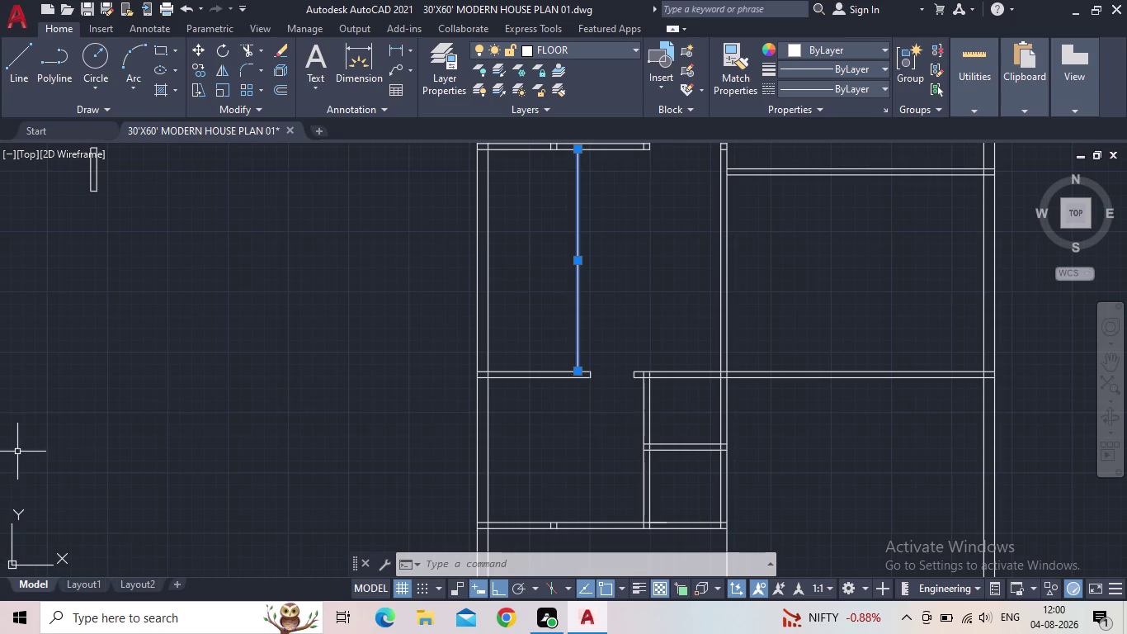
Centre the view on the left-room partition line, select it and start OFFSET.
scroll(down, 3)
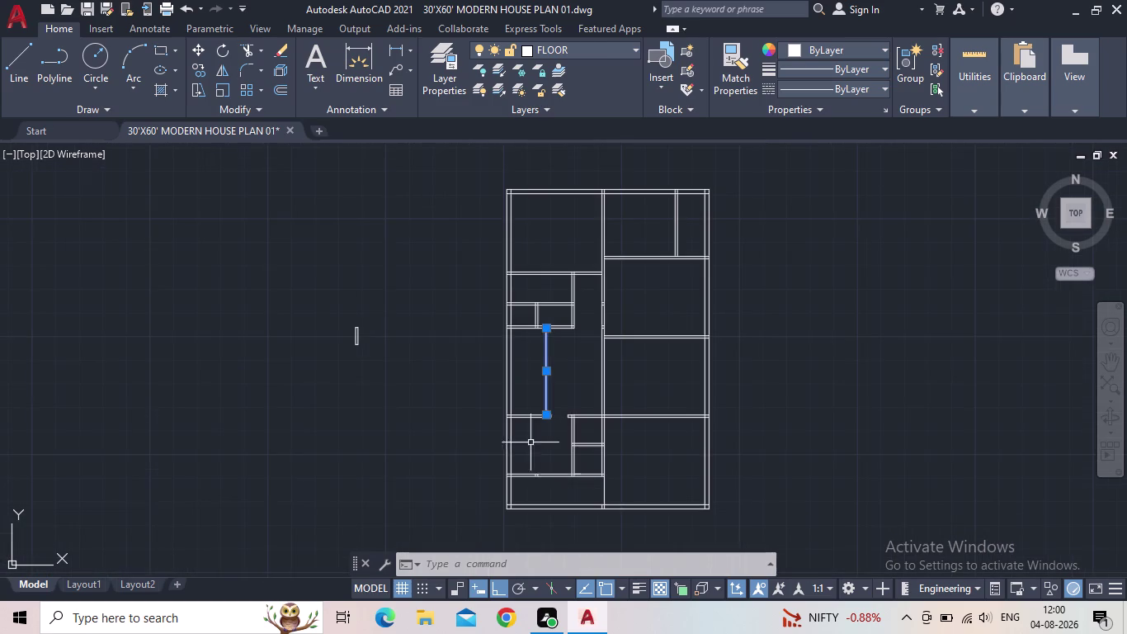
middle_drag(574, 408, 574, 387)
key(Escape)
scroll(up, 3)
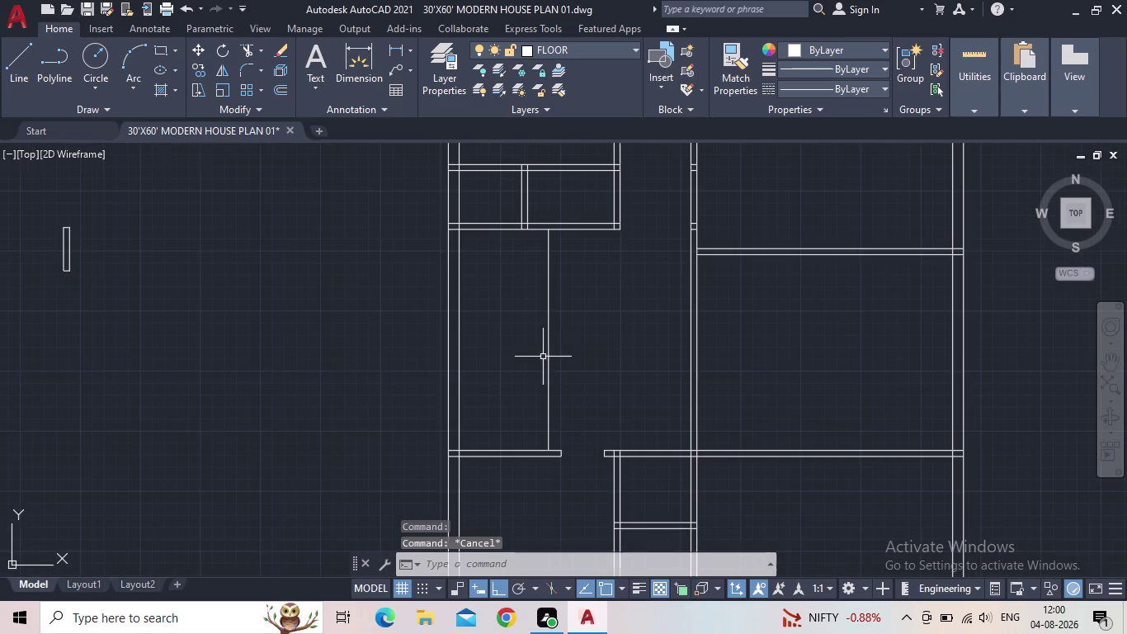
scroll(up, 3)
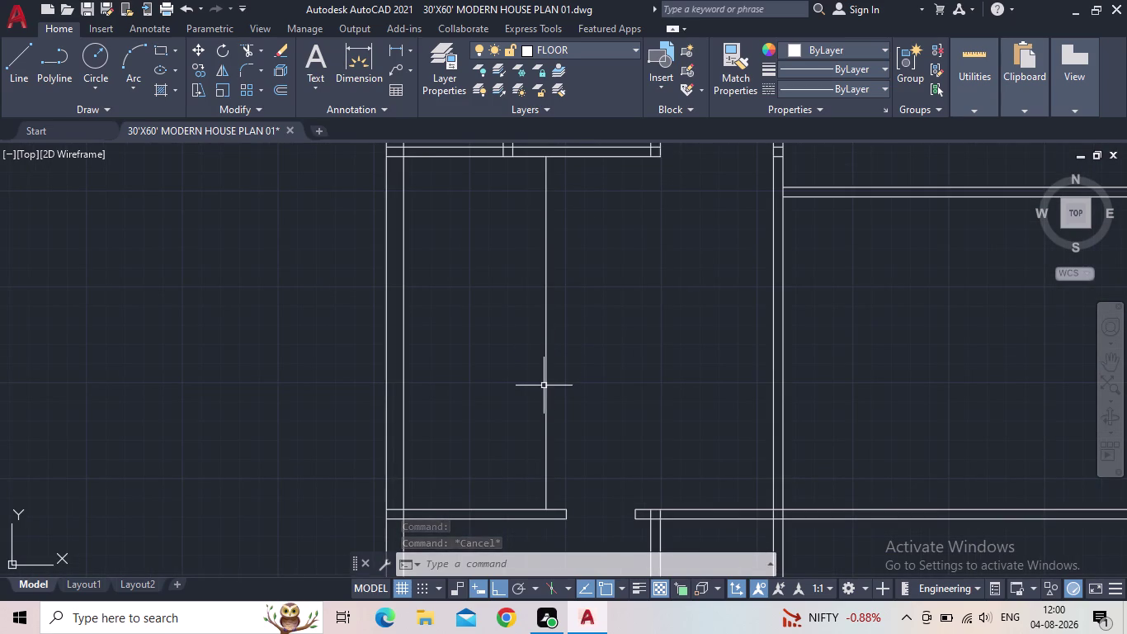
click(546, 385)
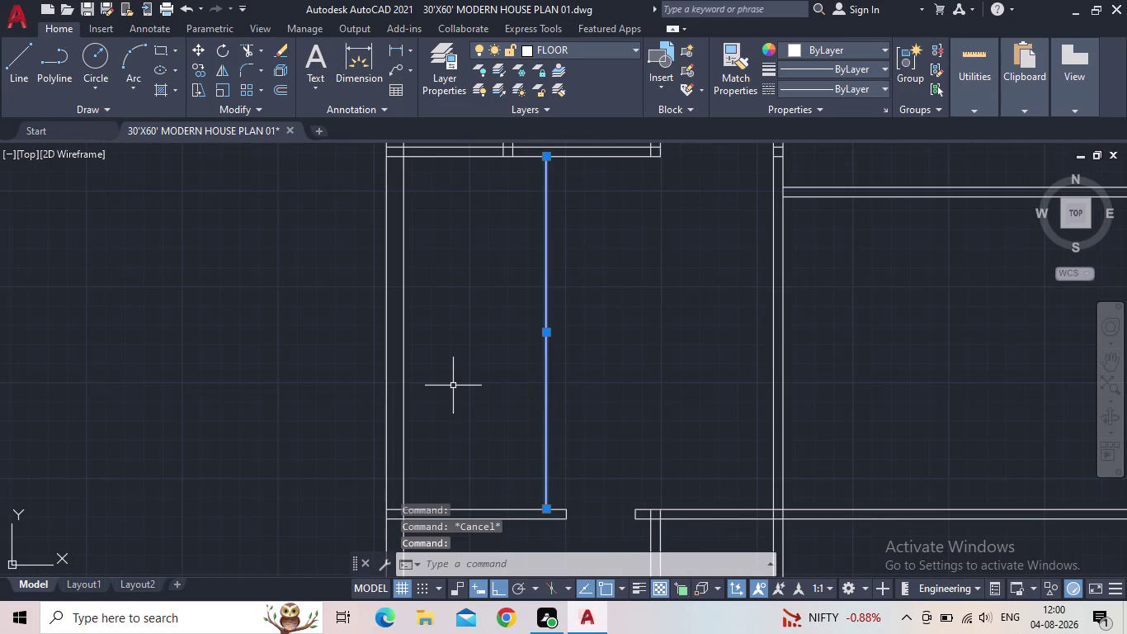
key(Escape)
key(o)
key(Return)
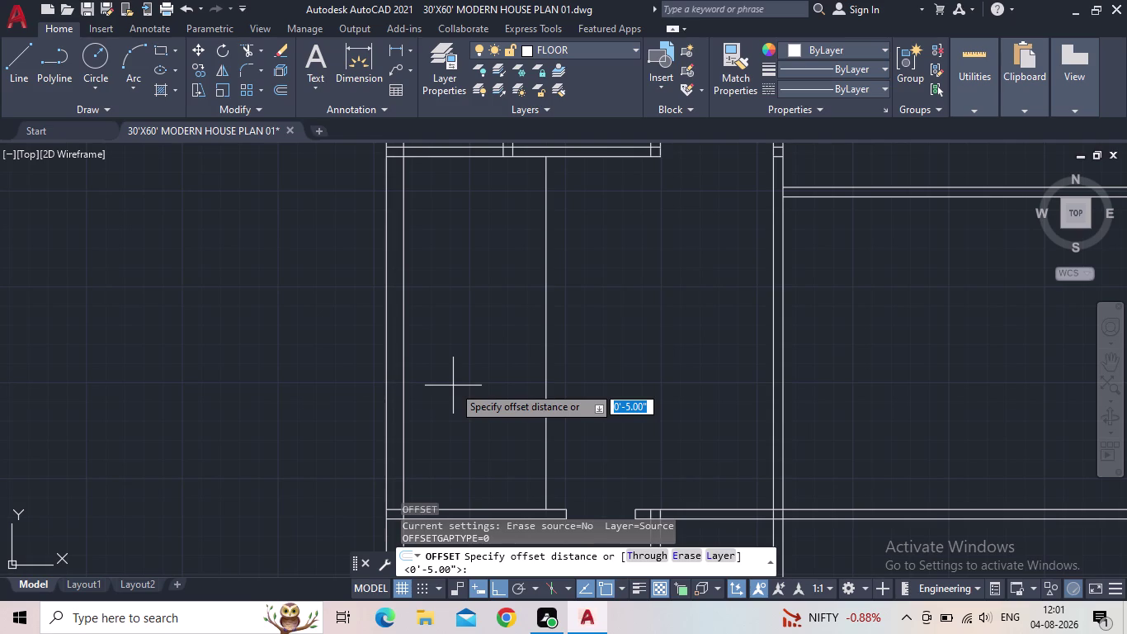
Offset the single partition line 2' to its left side.
middle_drag(679, 382, 547, 425)
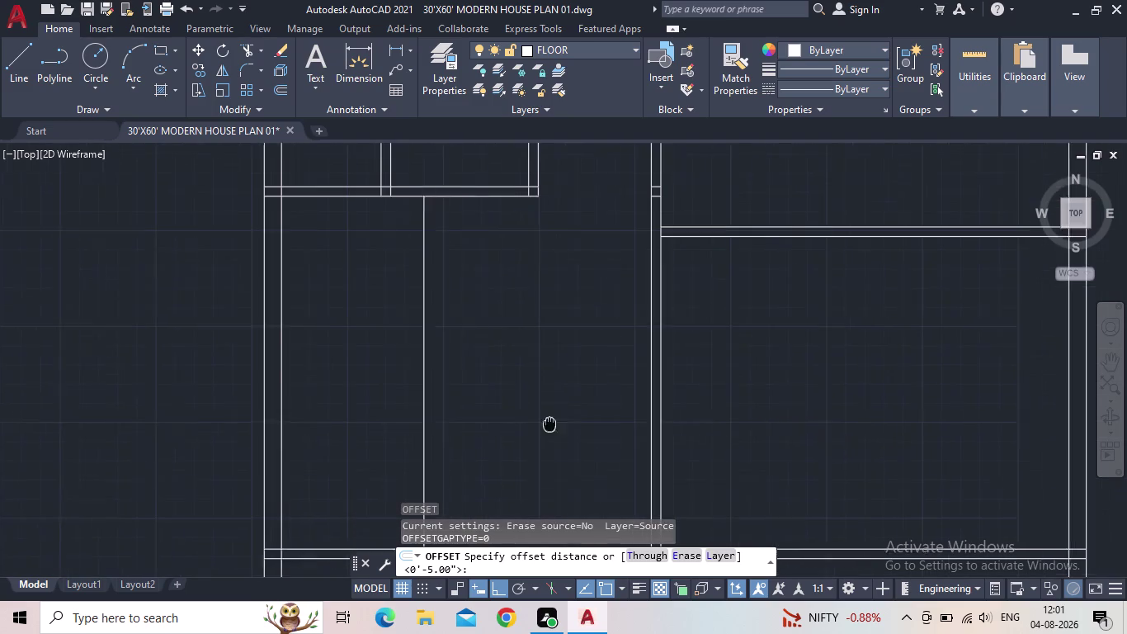
middle_drag(548, 426, 546, 426)
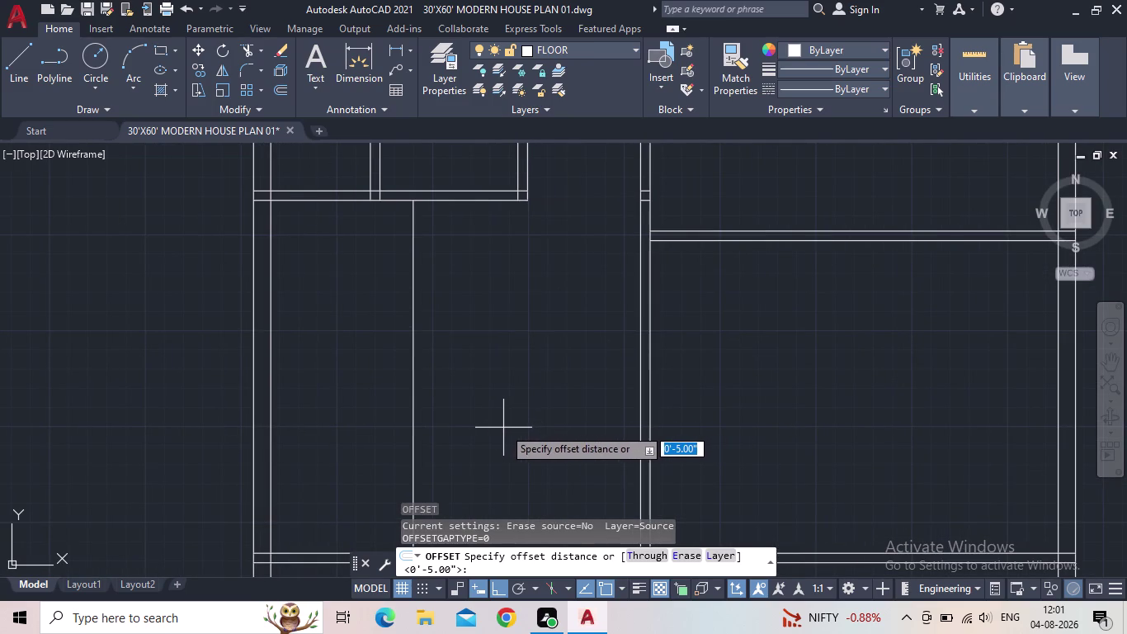
key(2)
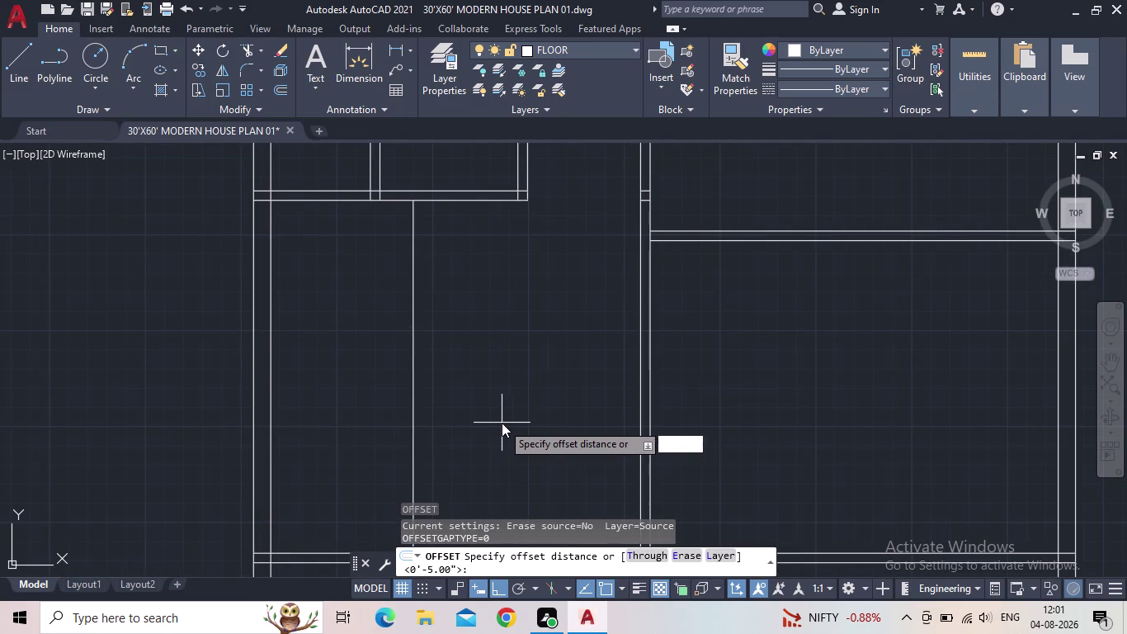
key(apostrophe)
key(Return)
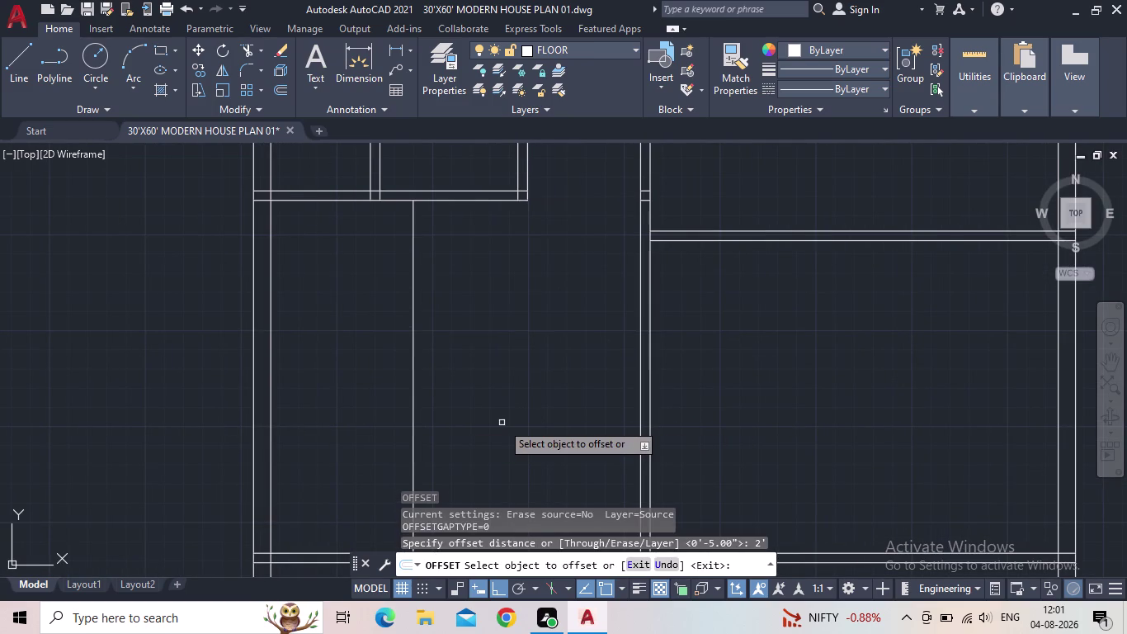
click(415, 415)
click(373, 417)
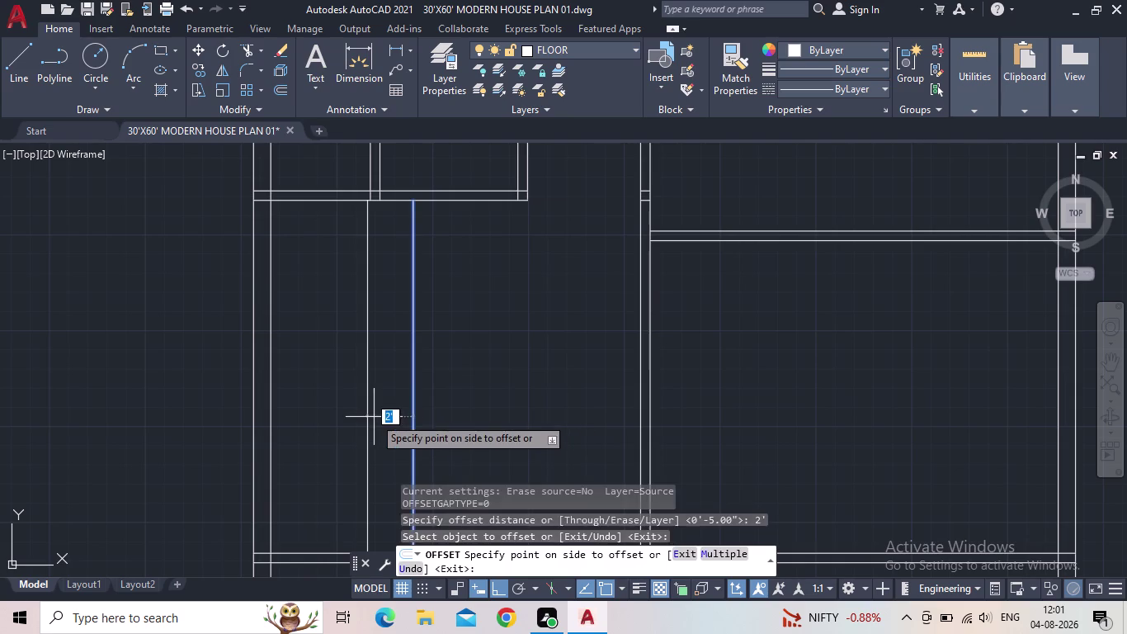
key(Escape)
middle_drag(374, 289, 354, 469)
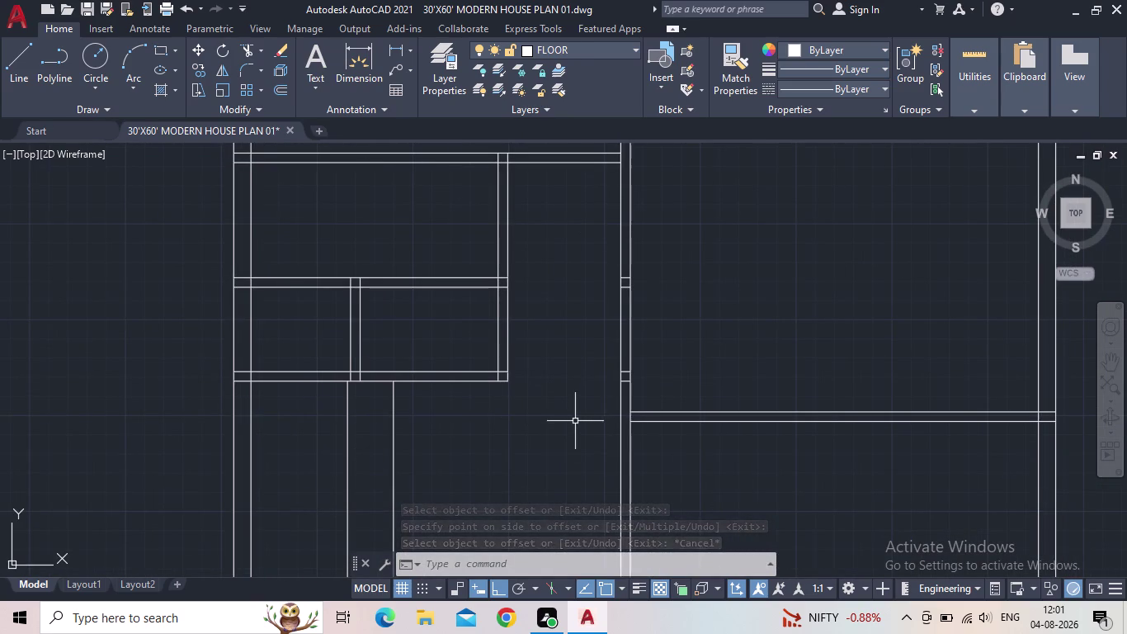
Fence-trim the wall lines where the doubled partition crosses them.
key(t)
key(r)
key(space)
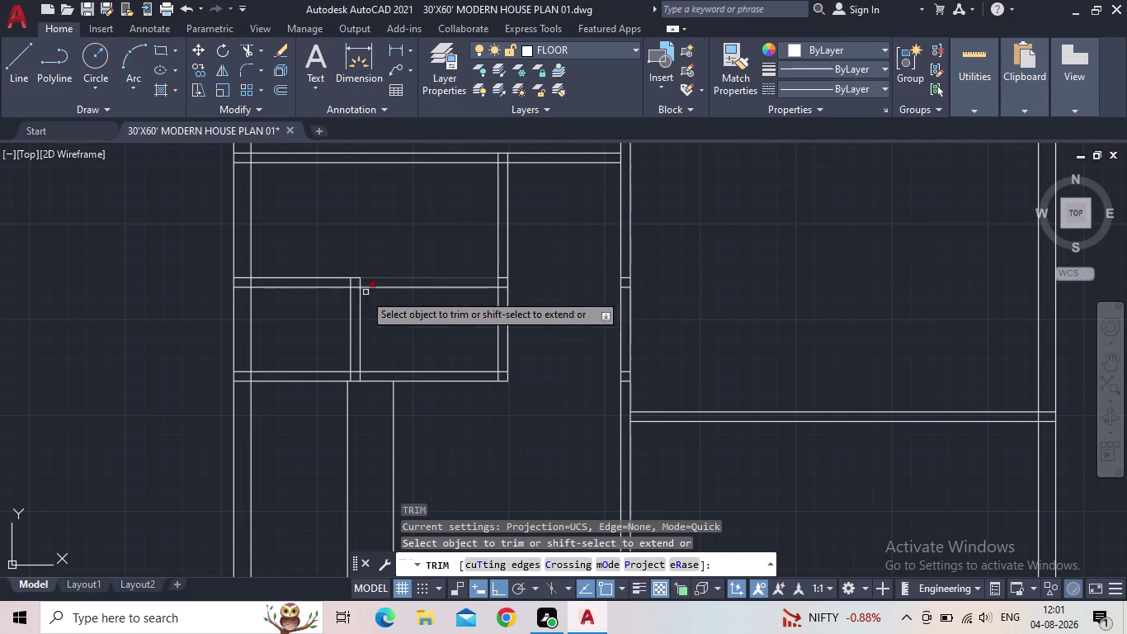
scroll(up, 3)
drag(401, 350, 301, 349)
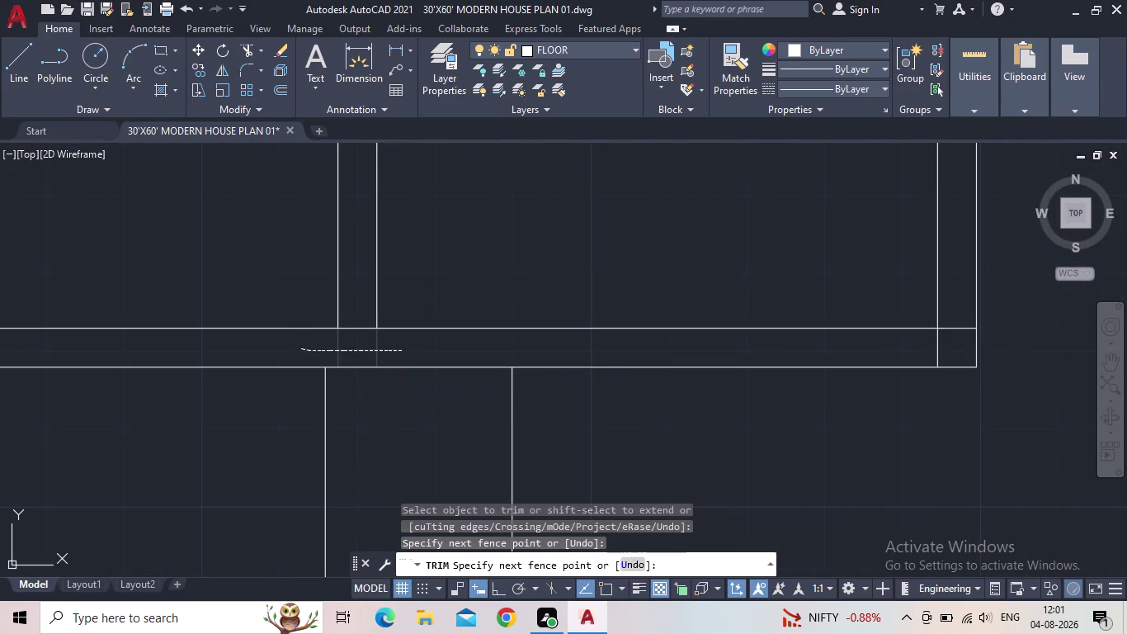
drag(360, 334, 359, 322)
click(357, 305)
Pan along the trimmed double partition to inspect its top junction.
scroll(down, 3)
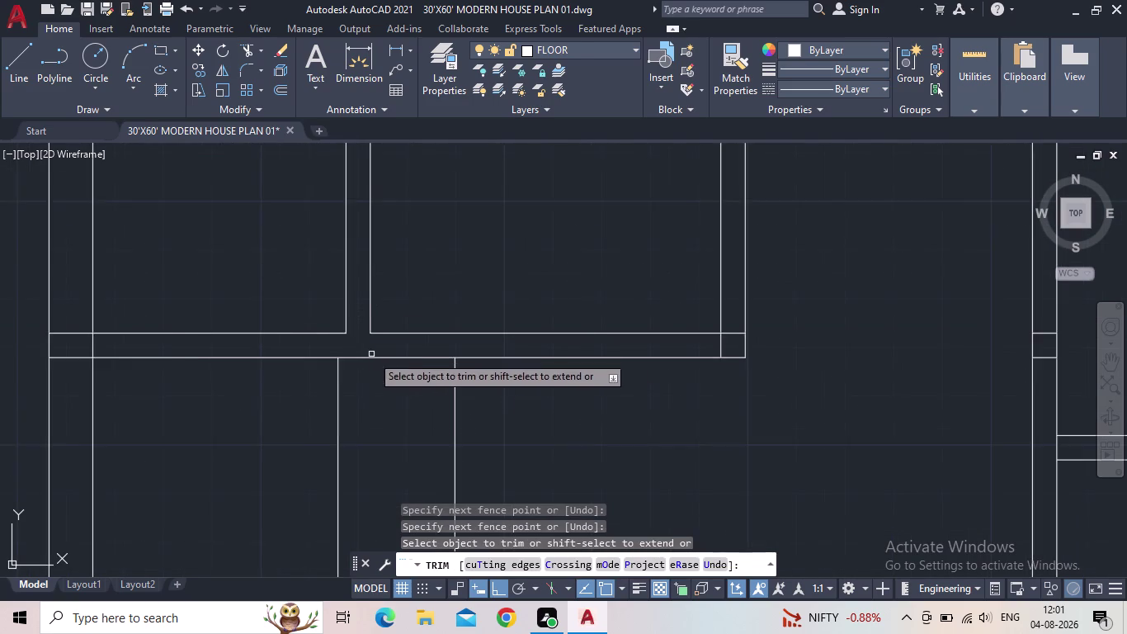
middle_drag(363, 427, 371, 338)
scroll(down, 3)
middle_drag(401, 399, 406, 242)
key(Escape)
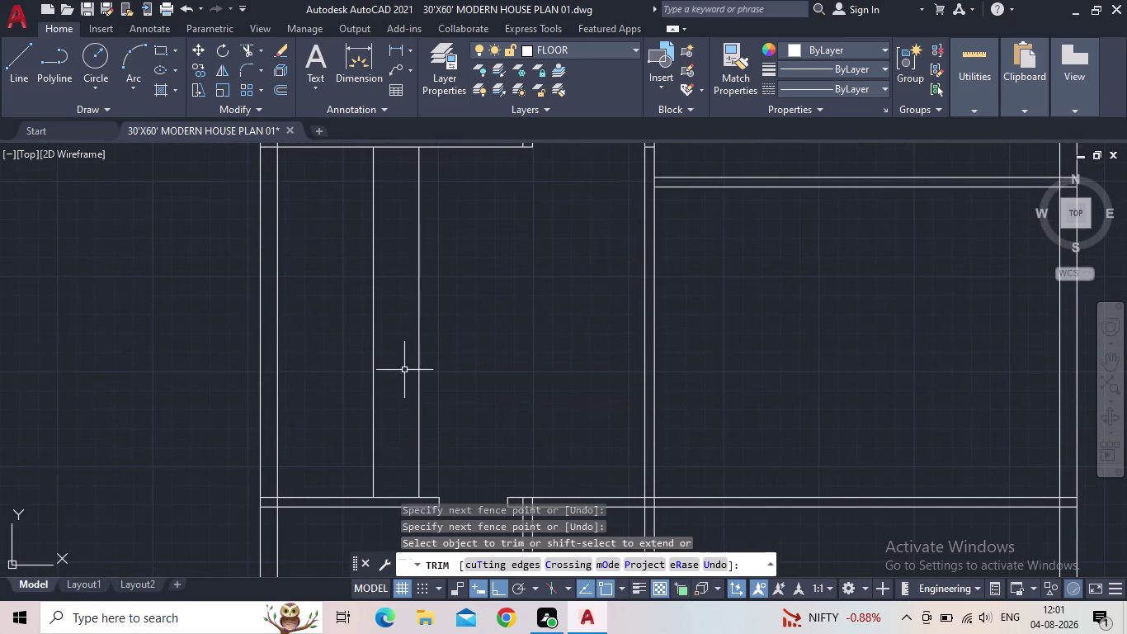
middle_drag(404, 366, 444, 408)
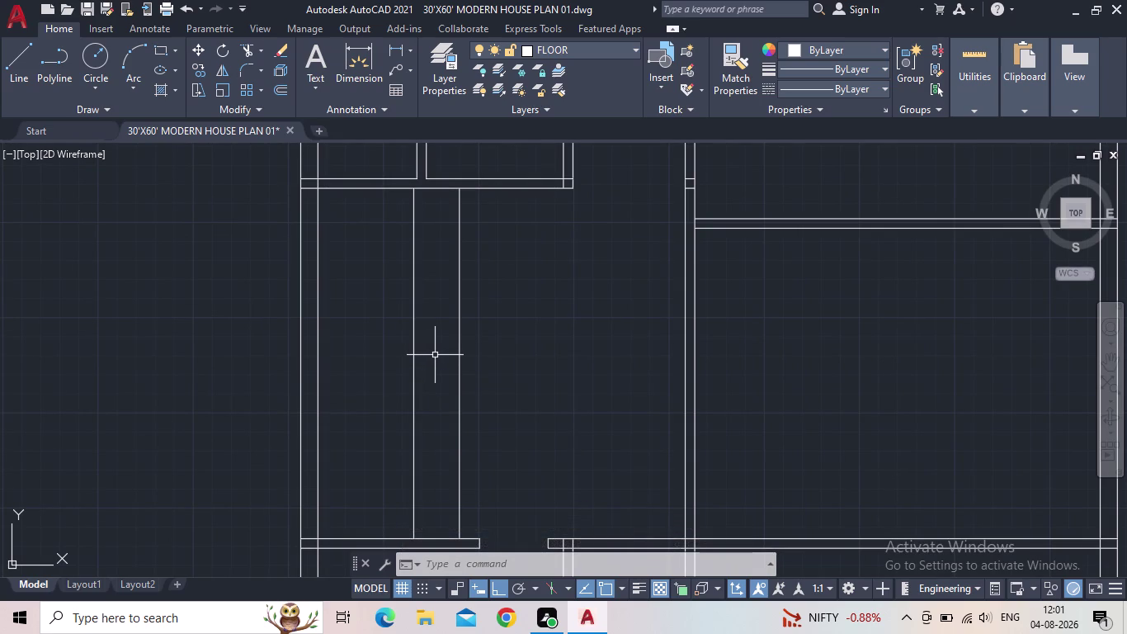
middle_drag(529, 268, 505, 326)
Draw a 3' line from the partition's top junction, then cancel the command.
key(l)
key(Return)
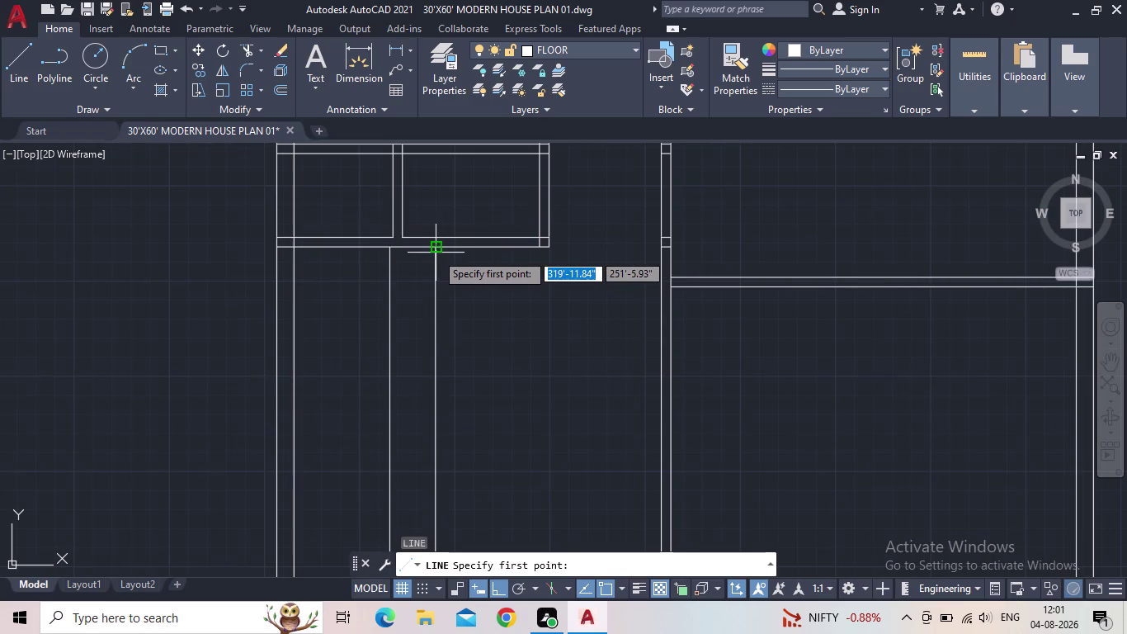
click(436, 252)
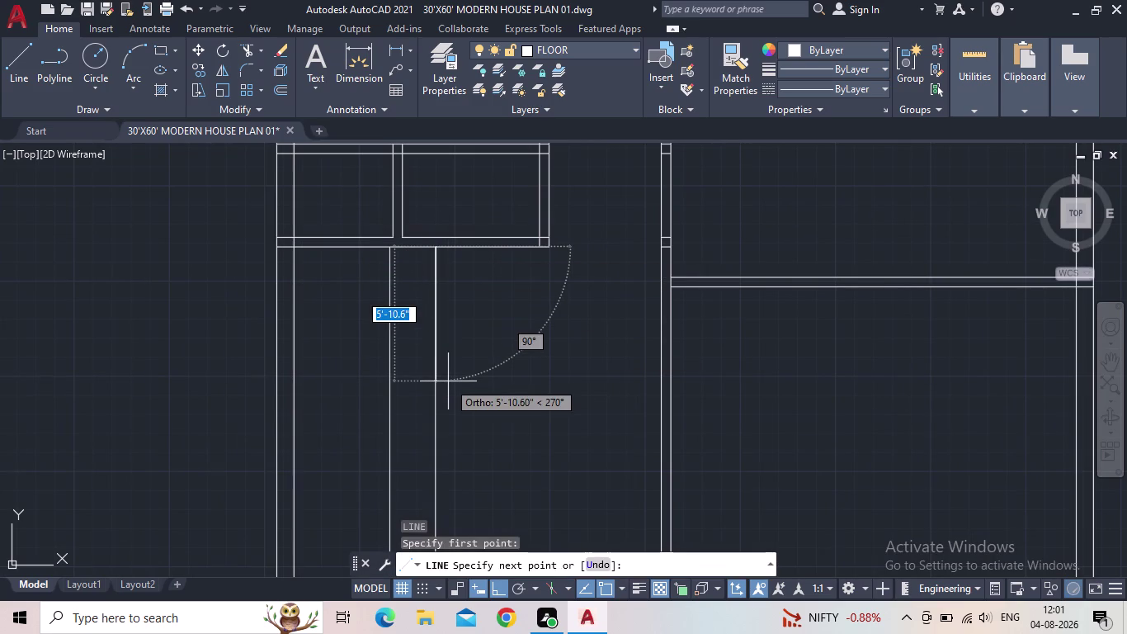
key(3)
key(apostrophe)
key(Return)
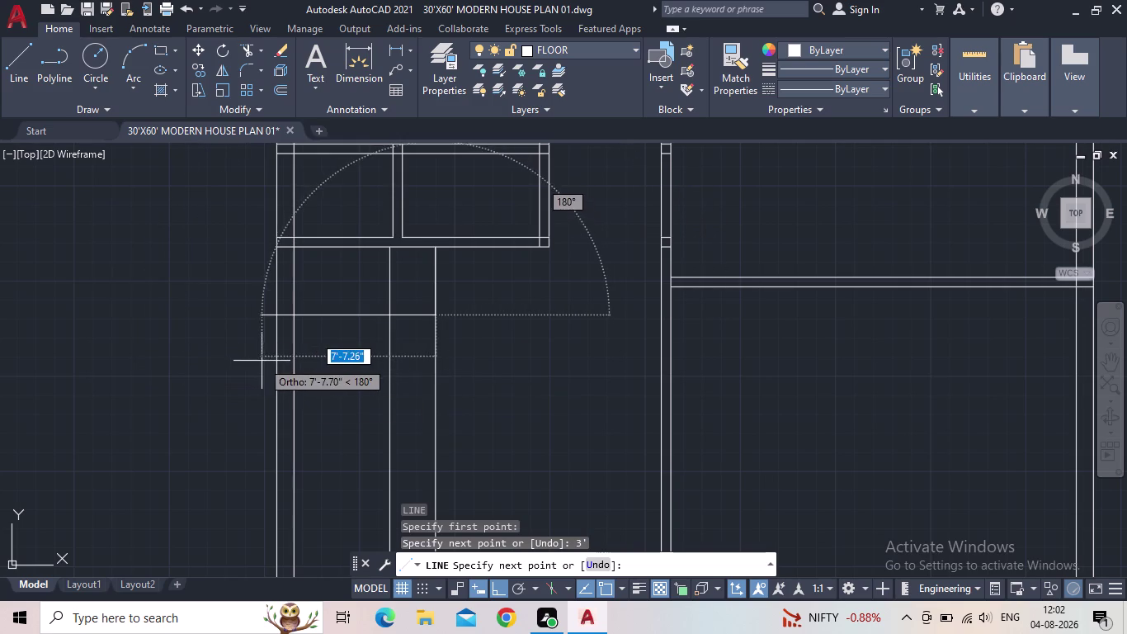
key(Escape)
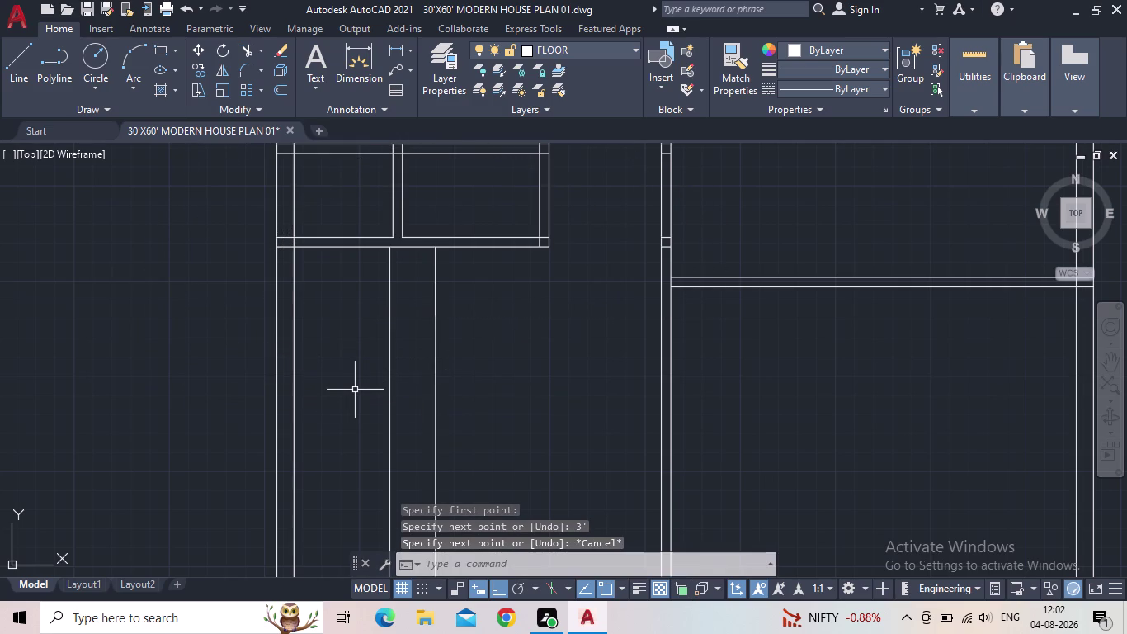
key(o)
key(Escape)
Redraw the 3' line down from the junction and extend it to the other partition line.
key(l)
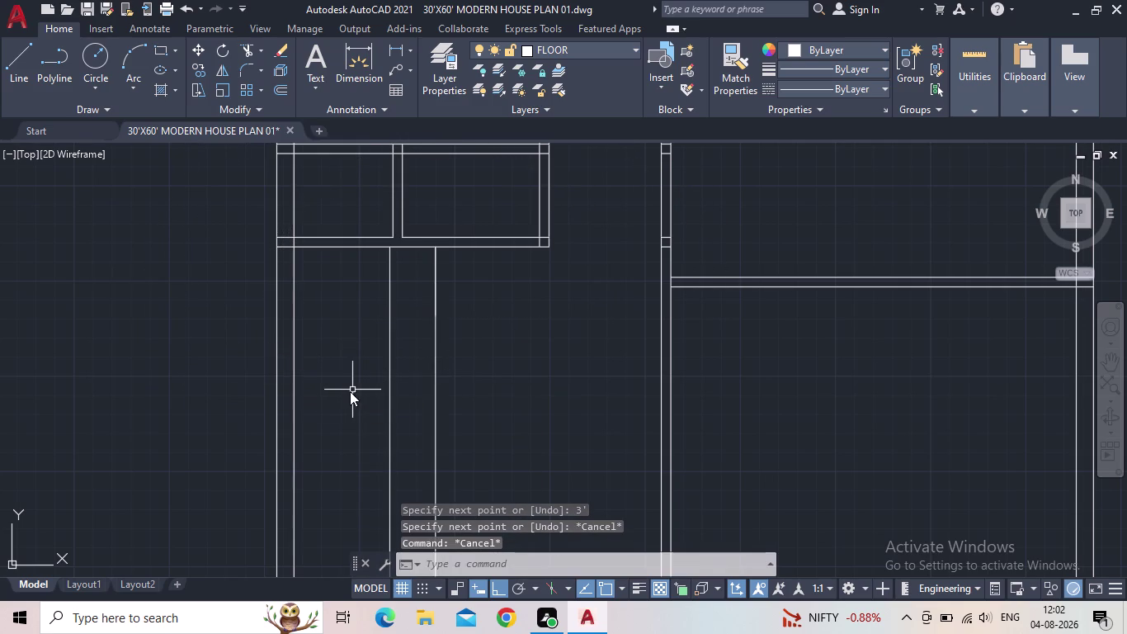
key(space)
drag(435, 252, 436, 259)
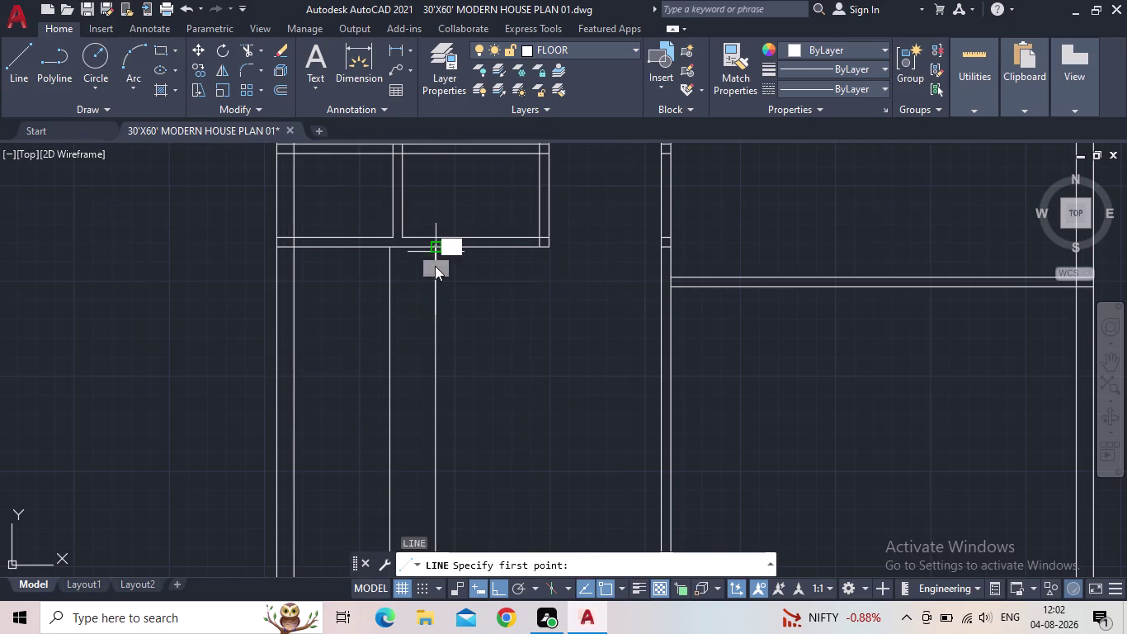
text(3')
key(Return)
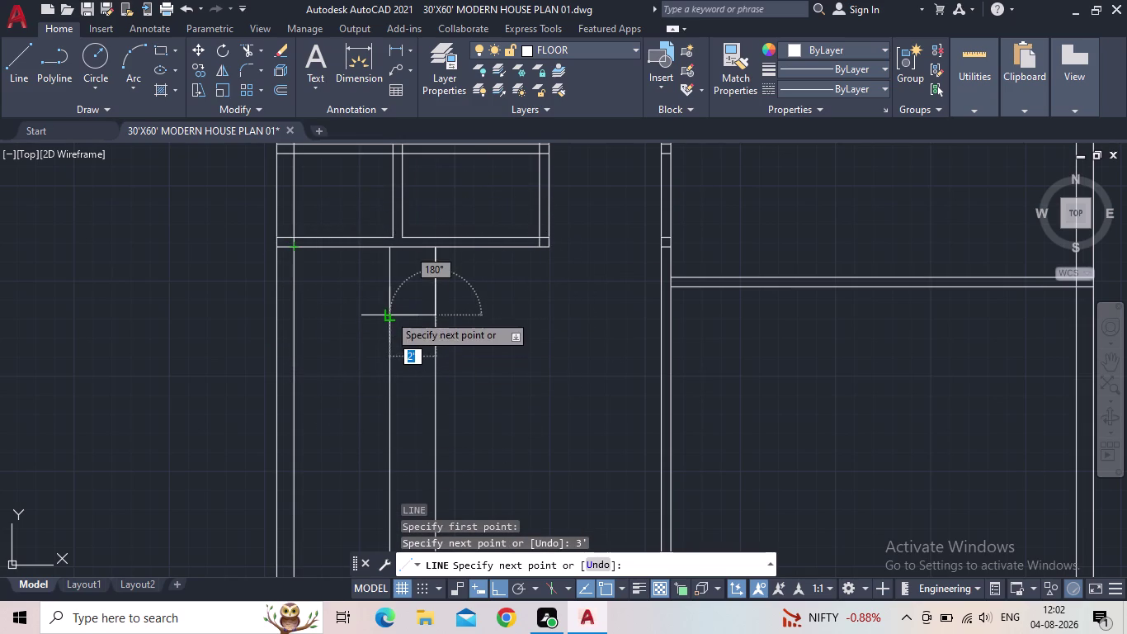
click(389, 311)
middle_drag(400, 431, 442, 280)
scroll(down, 3)
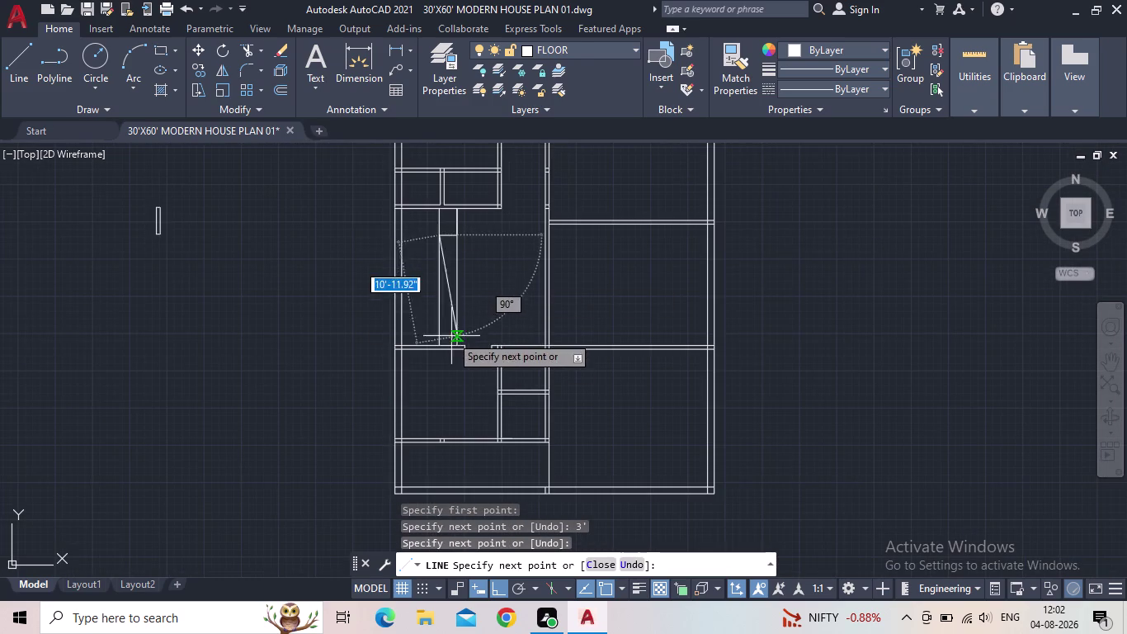
scroll(up, 3)
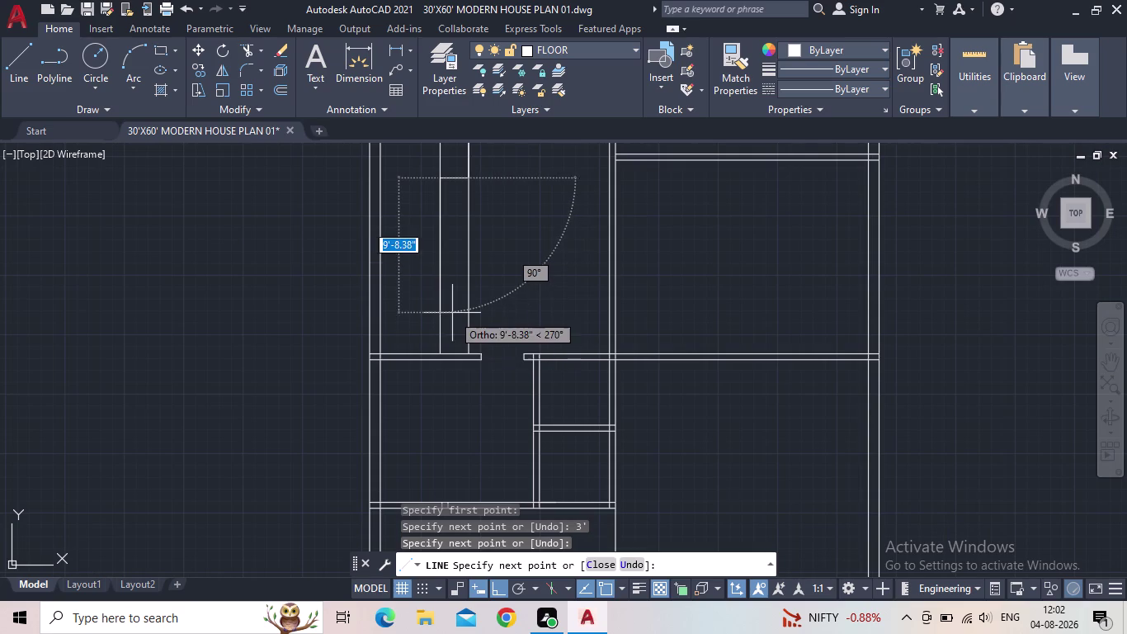
key(Escape)
scroll(up, 3)
click(447, 337)
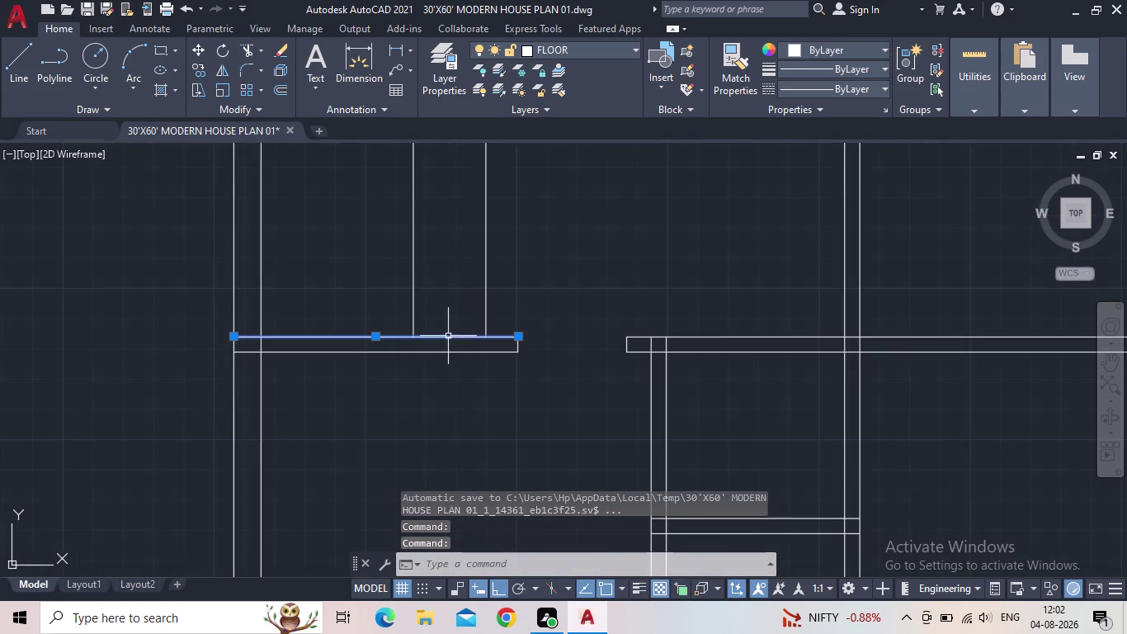
Offset the selected wall line by 3'.
key(o)
key(Return)
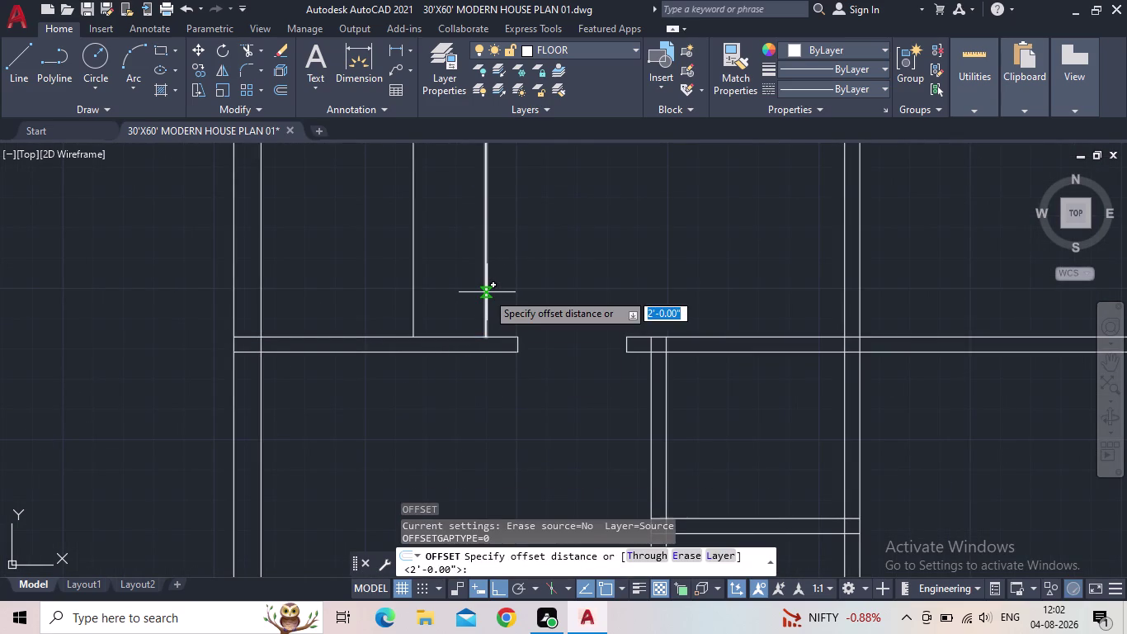
text(3')
key(Return)
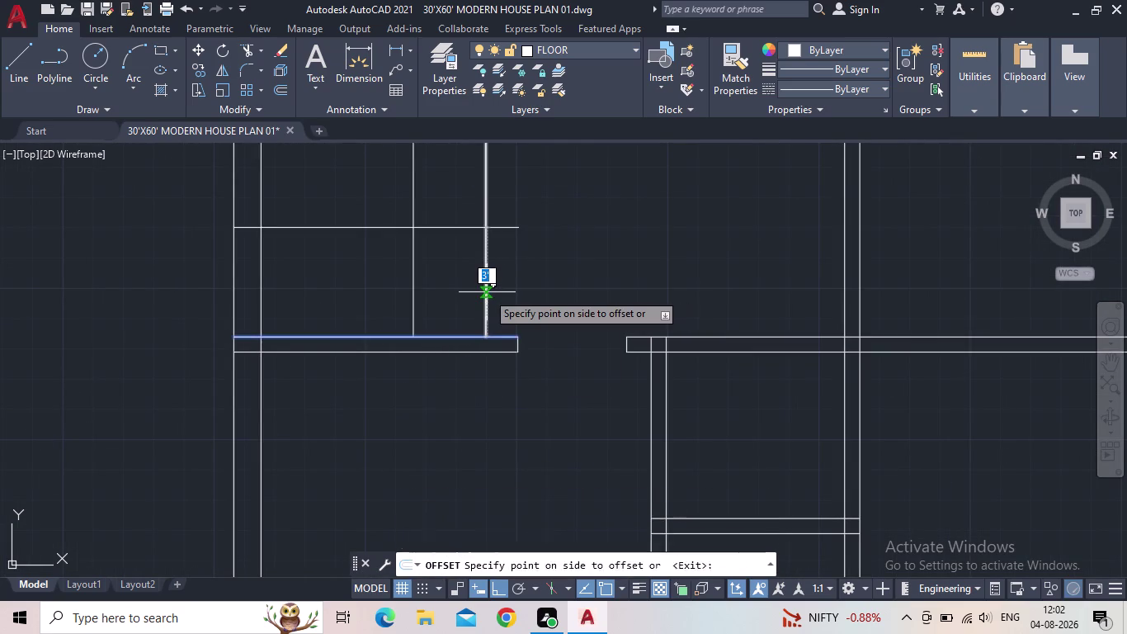
click(466, 274)
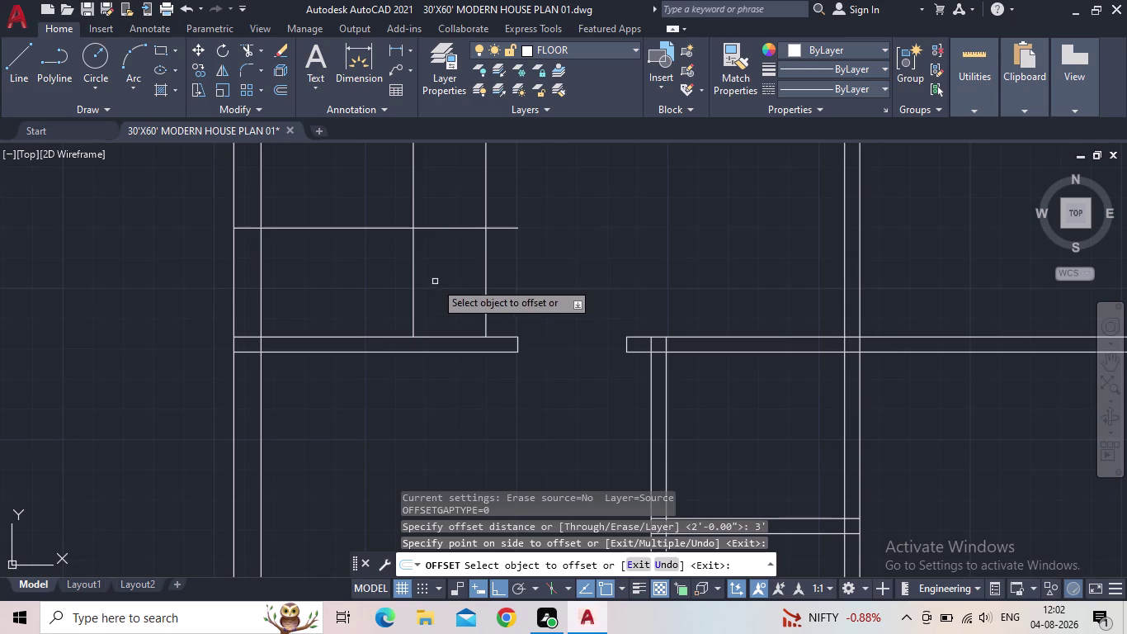
key(Escape)
Fence-trim the overhanging line ends inside the left room.
scroll(down, 3)
middle_drag(452, 278, 443, 343)
key(t)
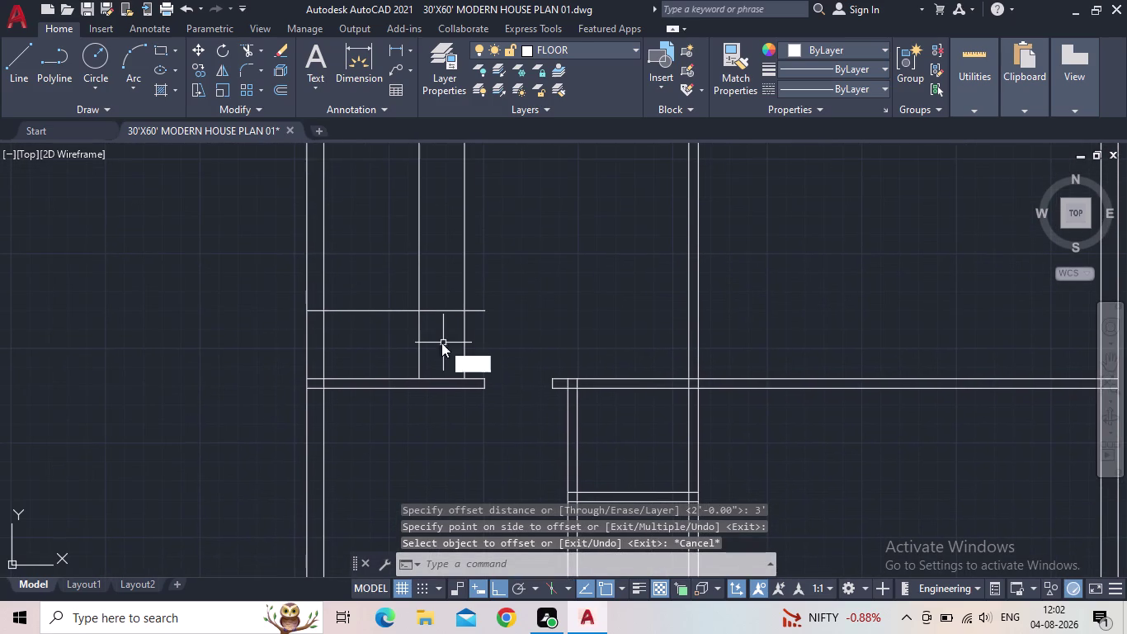
text(R)
key(space)
drag(484, 340, 368, 310)
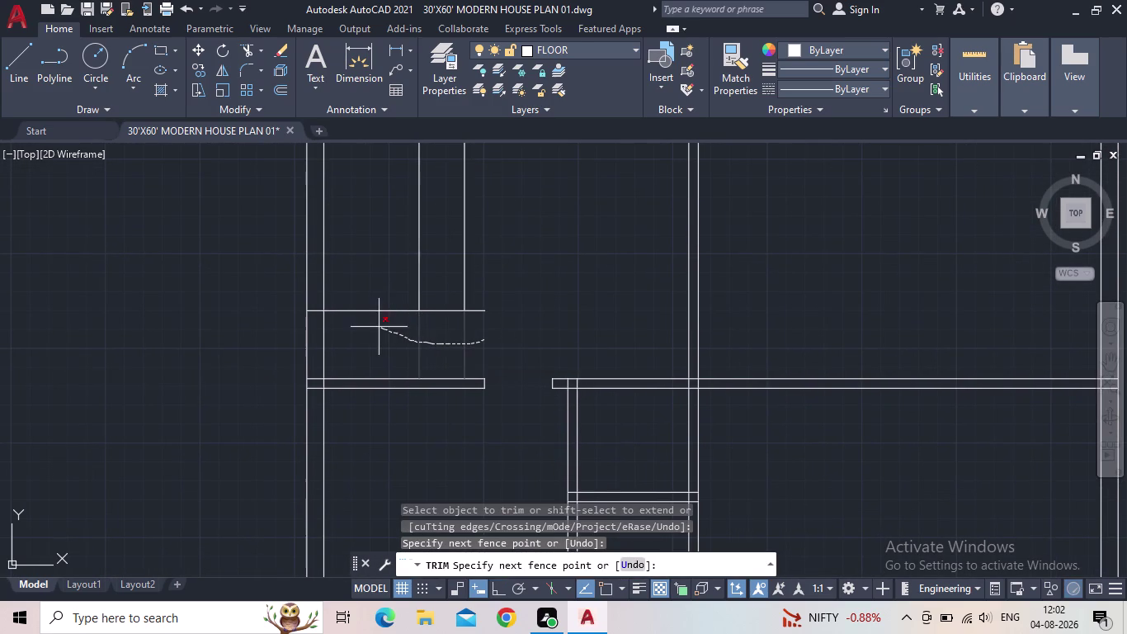
drag(369, 310, 368, 287)
scroll(up, 3)
drag(343, 306, 348, 256)
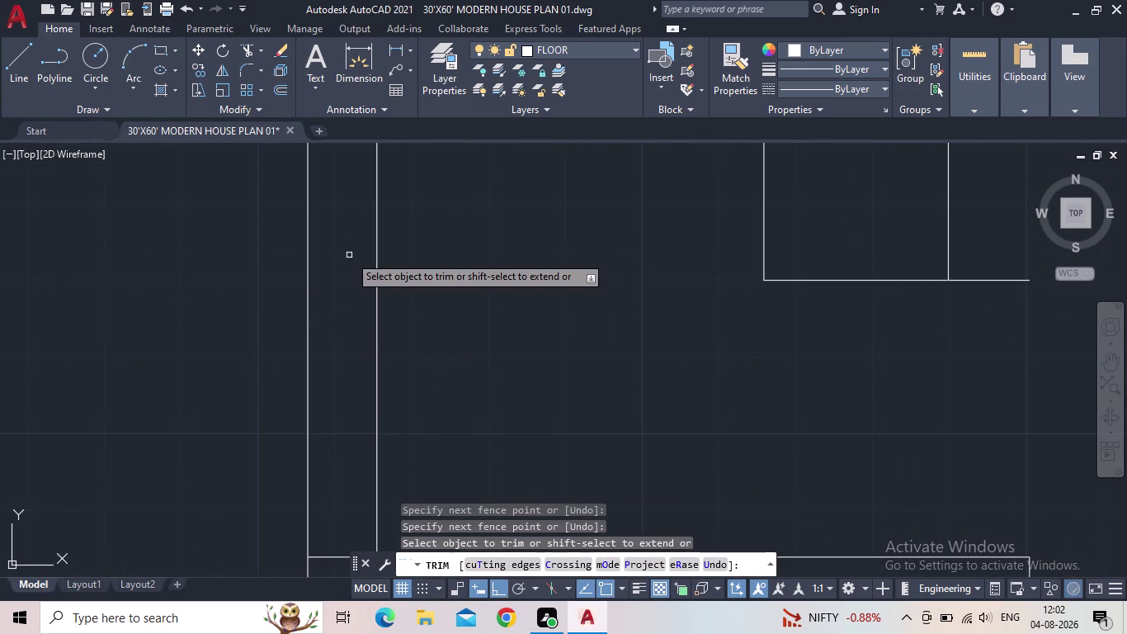
scroll(down, 3)
scroll(down, 3)
Trim the line overhangs at the partition near the stair area.
middle_drag(477, 296, 478, 403)
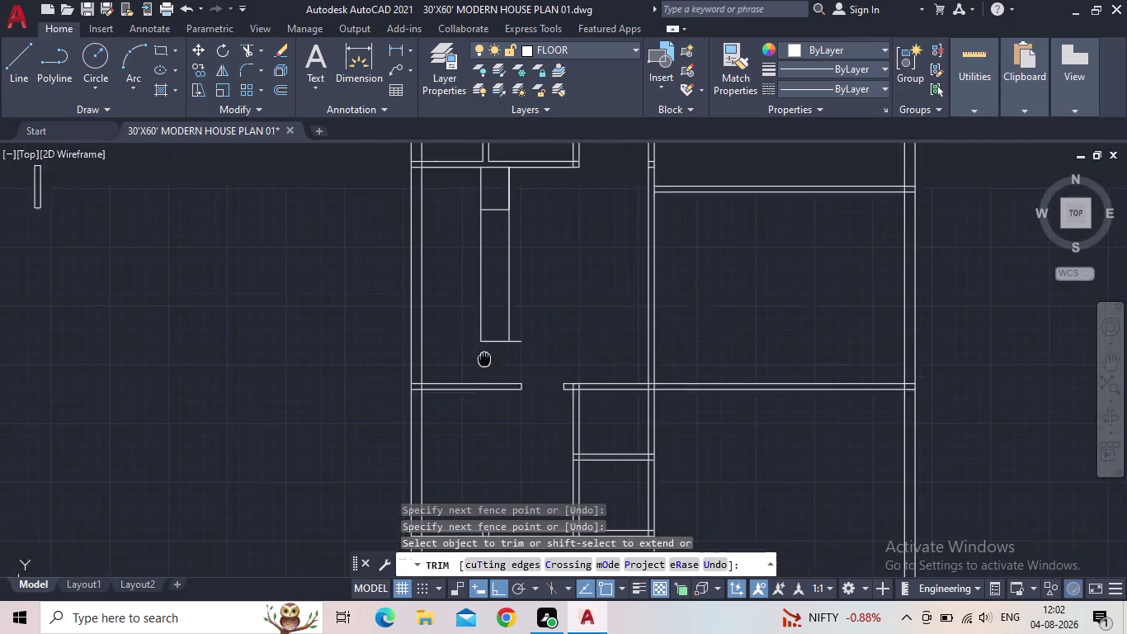
middle_drag(478, 404, 472, 434)
scroll(up, 3)
drag(490, 281, 476, 285)
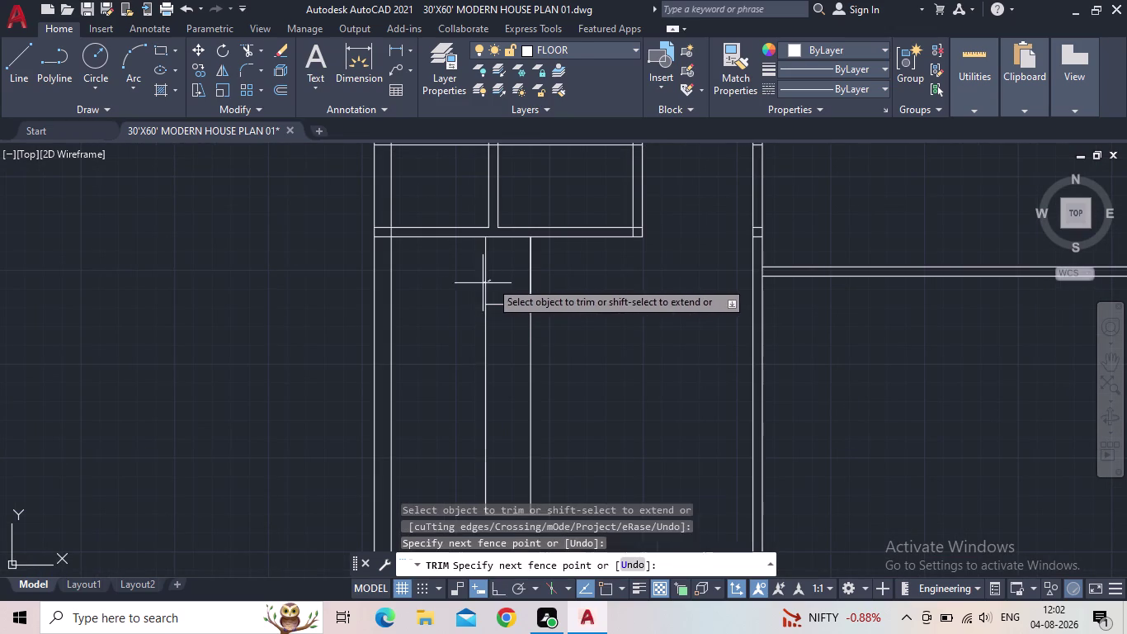
drag(476, 284, 469, 283)
scroll(down, 3)
middle_drag(495, 356, 497, 285)
drag(515, 295, 500, 299)
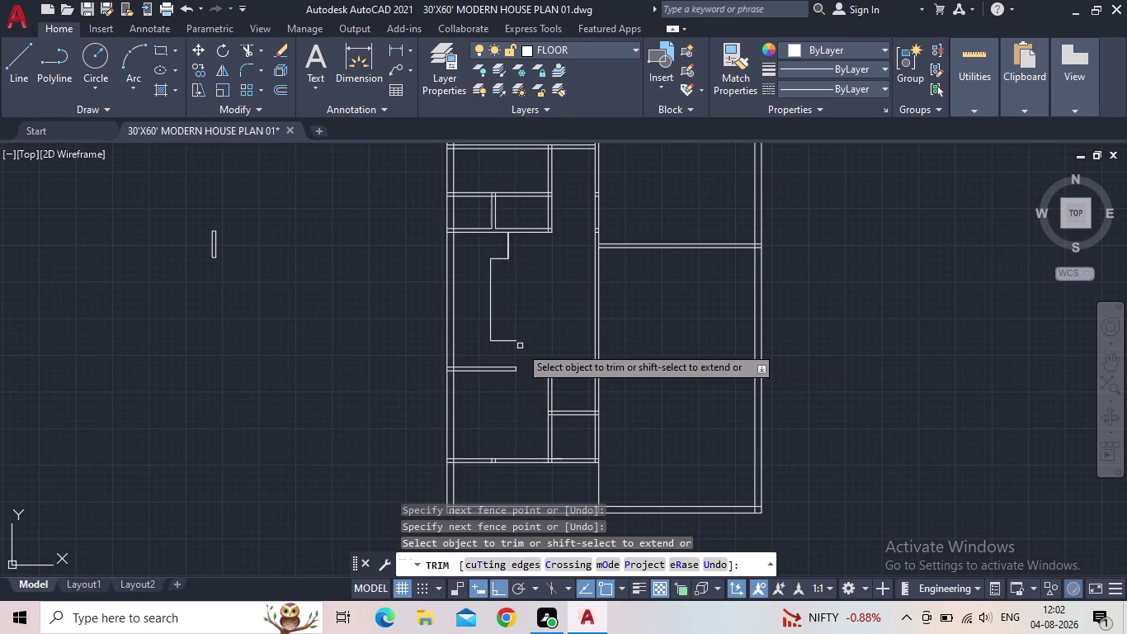
key(Escape)
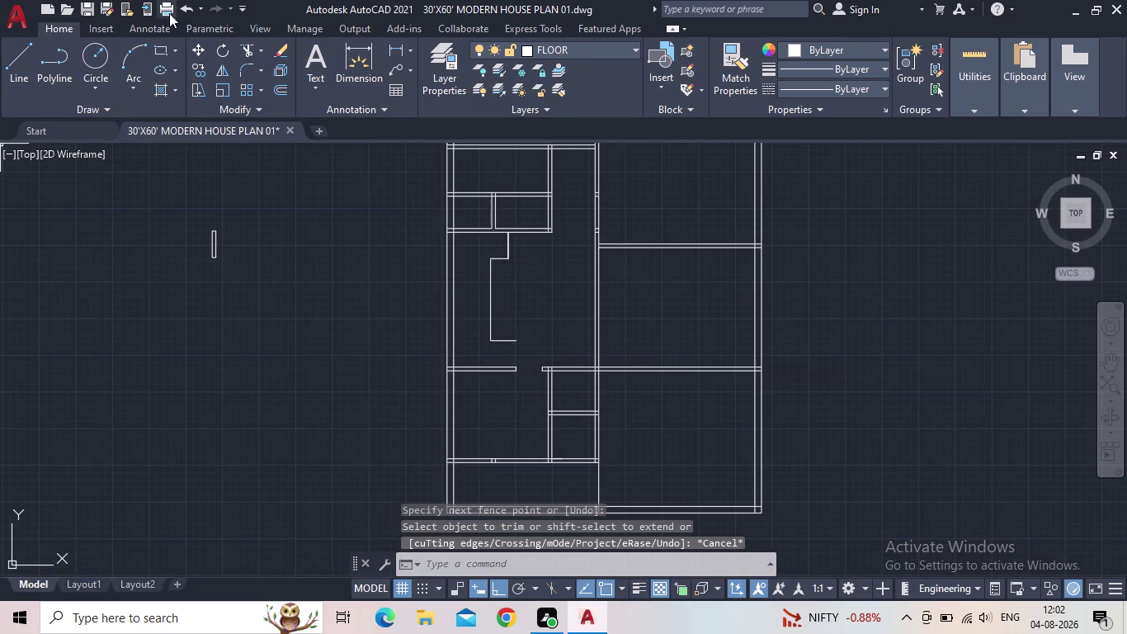
Undo the last trim and return the view to the stepped partition.
click(183, 12)
scroll(down, 3)
middle_drag(447, 308, 449, 319)
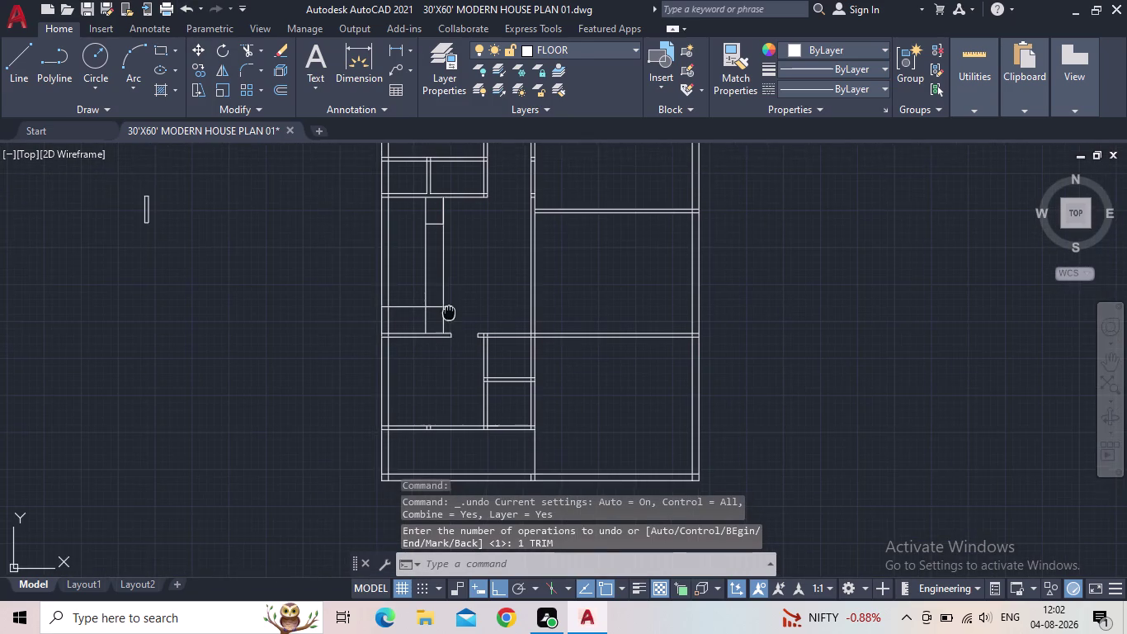
middle_drag(449, 320, 449, 325)
Retrim the line ends around the stepped partition with fence and single picks.
key(t)
key(r)
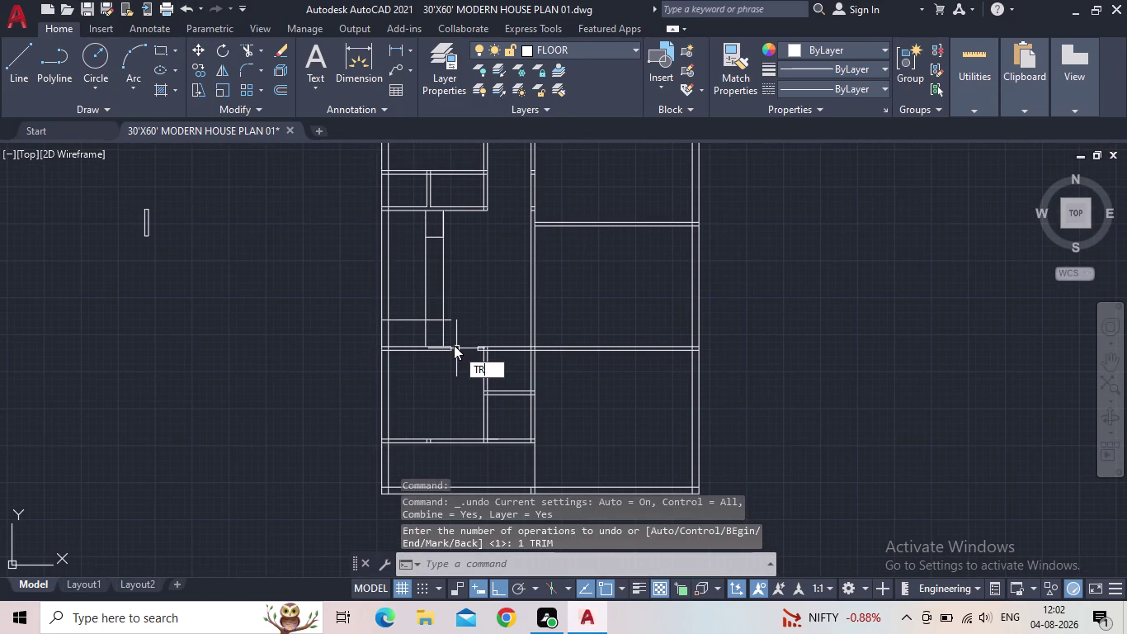
key(space)
scroll(up, 3)
drag(459, 315, 461, 302)
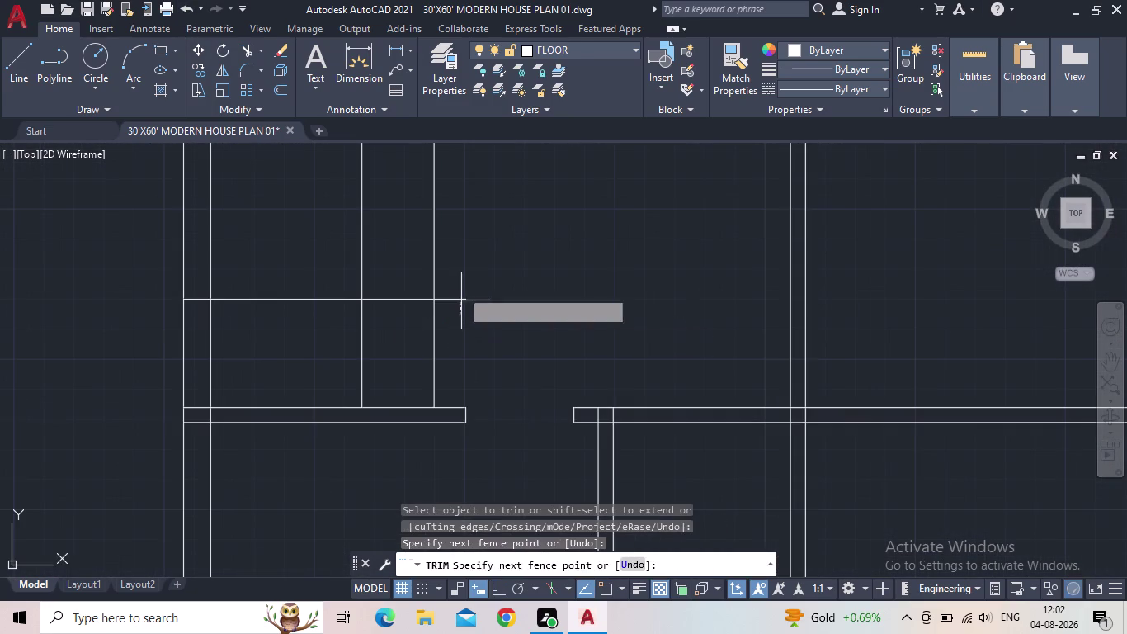
click(459, 276)
click(364, 337)
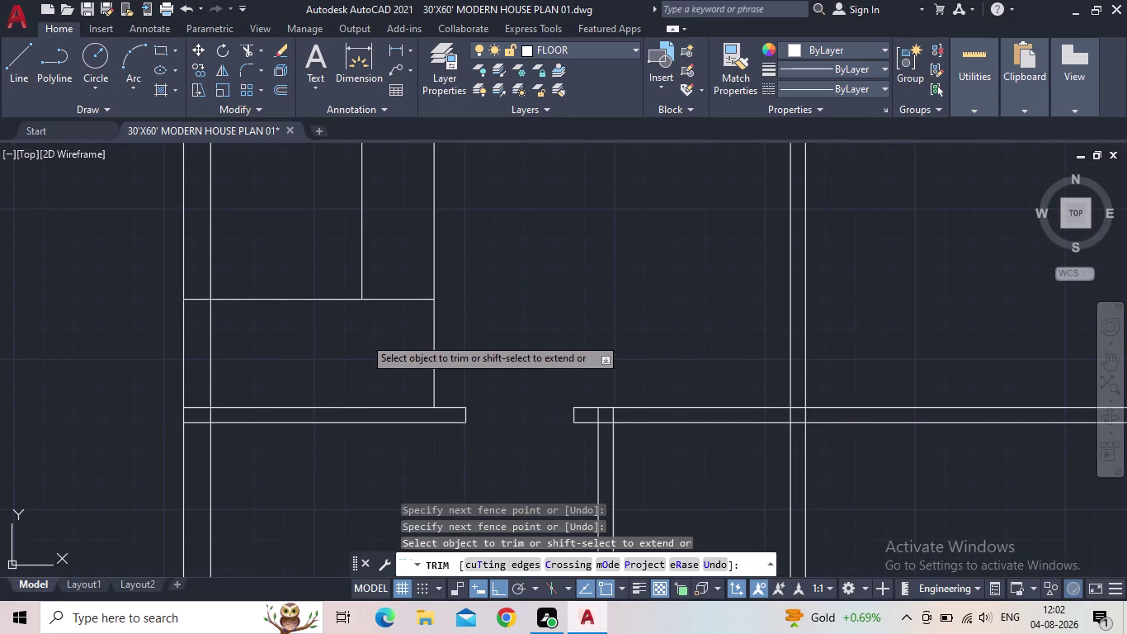
drag(322, 321, 308, 270)
scroll(down, 3)
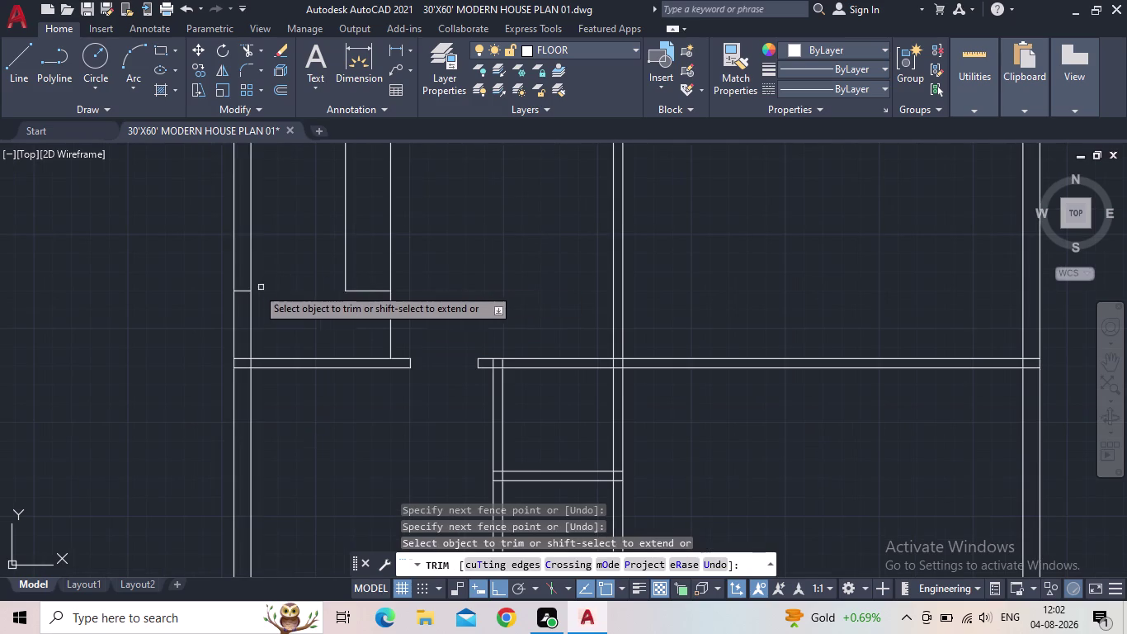
scroll(up, 3)
click(239, 297)
click(237, 272)
Trim the remaining stair-outline segments and end trimming.
scroll(down, 3)
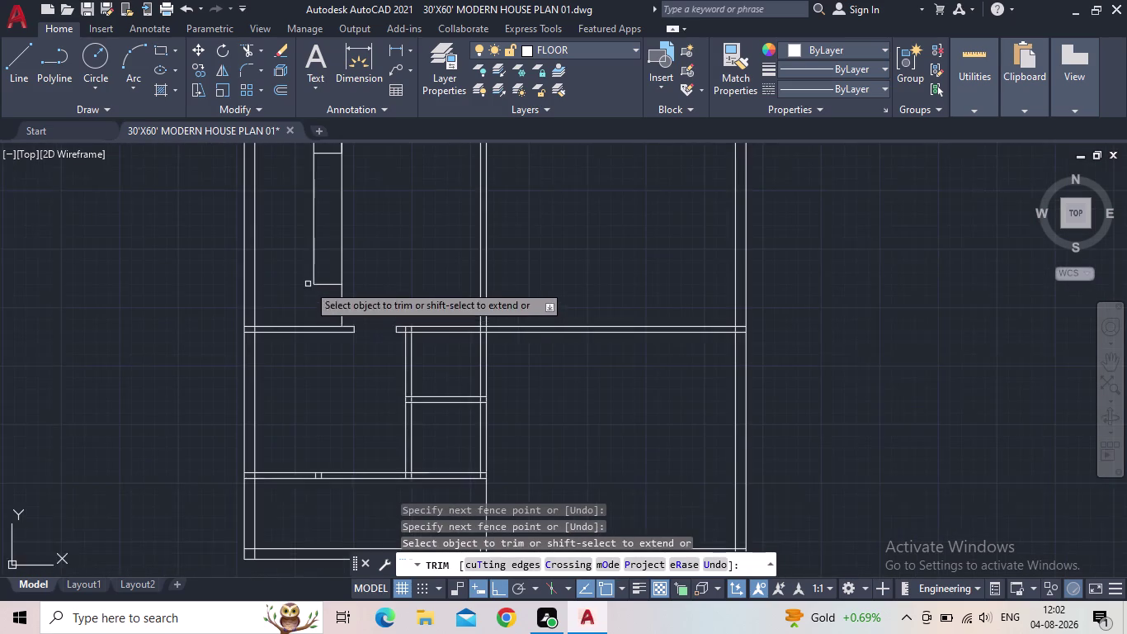
middle_drag(321, 323, 348, 382)
middle_drag(366, 270, 373, 306)
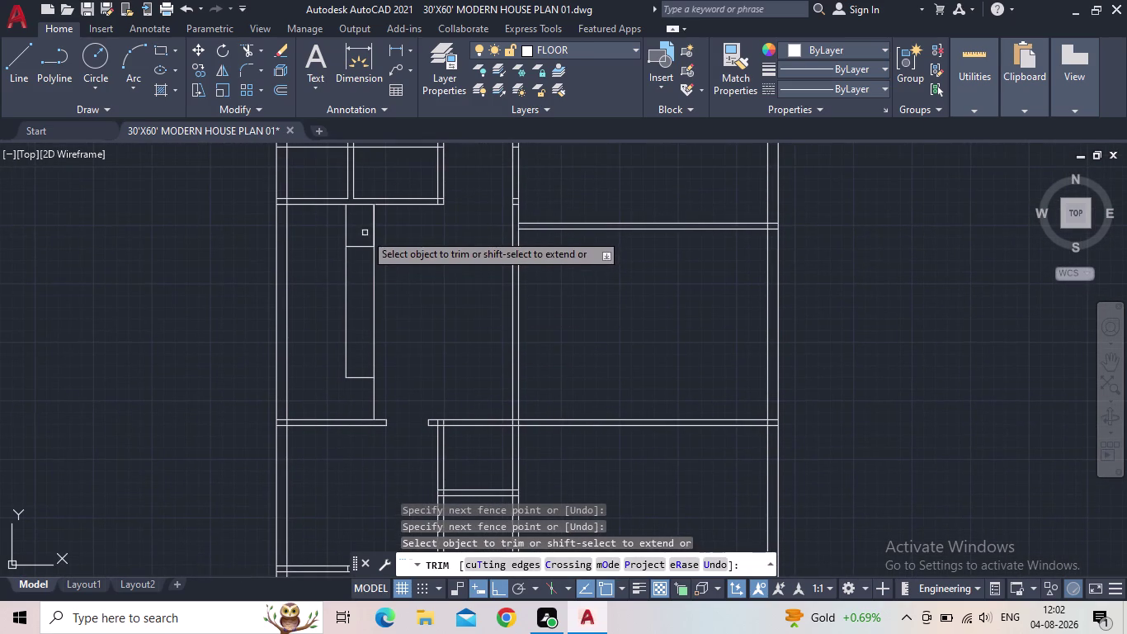
drag(365, 232, 350, 233)
click(333, 232)
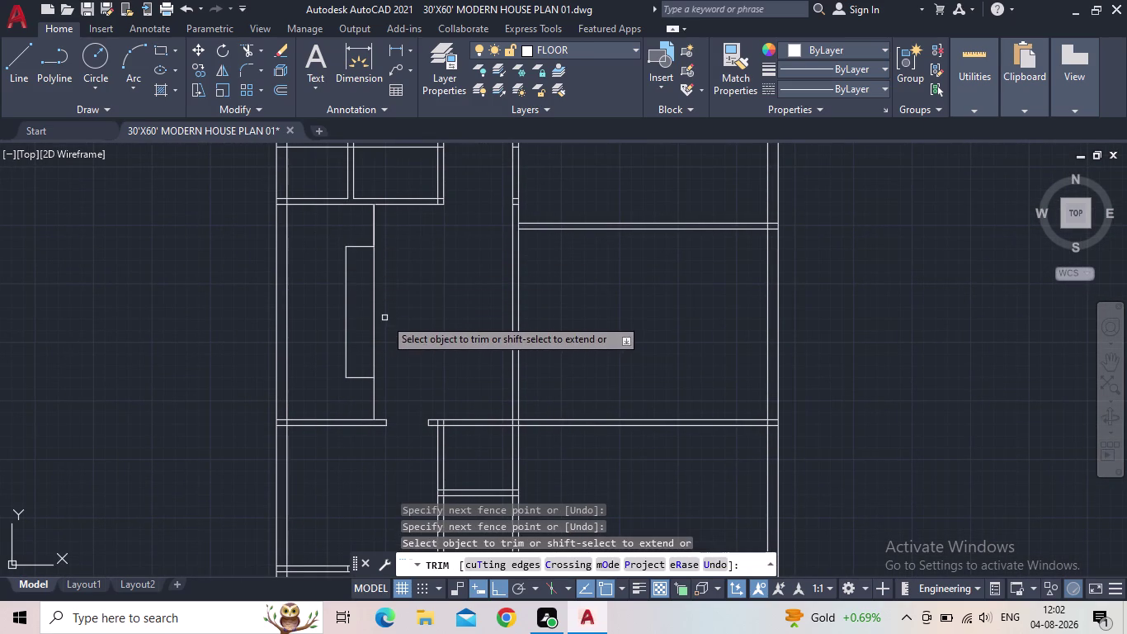
drag(384, 316, 368, 314)
scroll(down, 3)
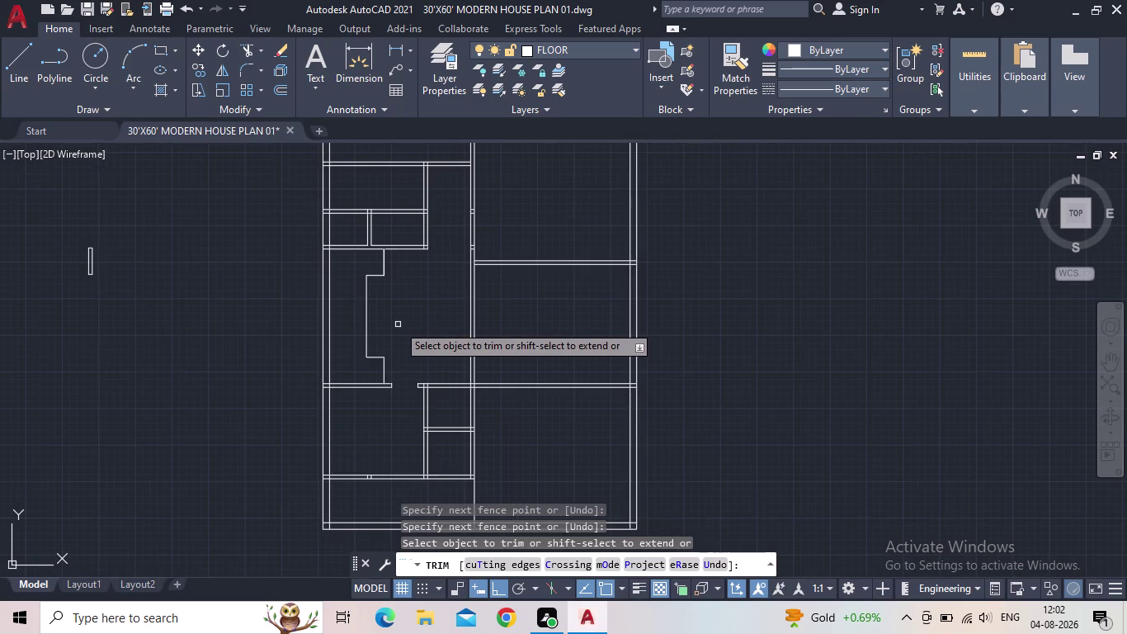
key(Escape)
middle_drag(400, 301, 445, 322)
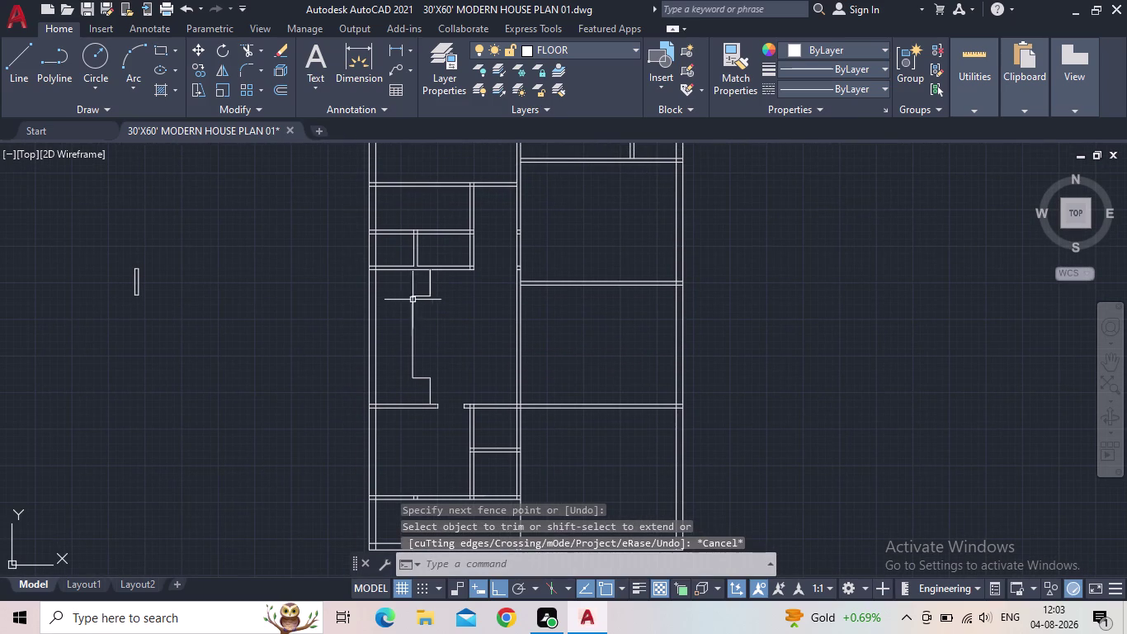
Join the stepped partition's step and vertical segments into one polyline.
scroll(up, 3)
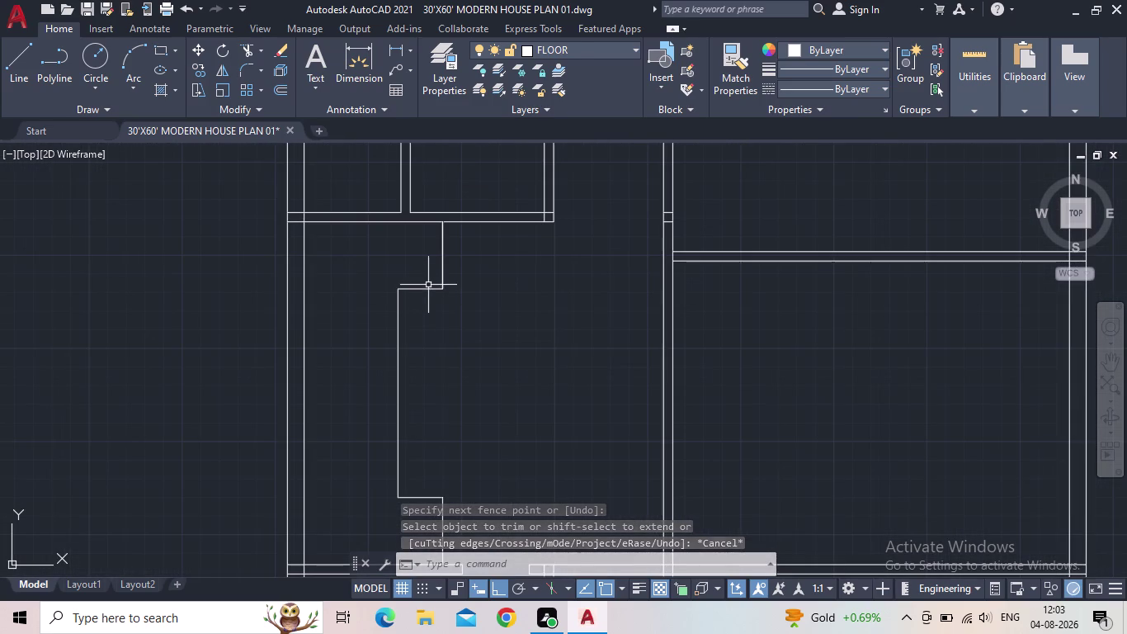
drag(427, 307, 426, 297)
click(408, 286)
drag(415, 328, 415, 328)
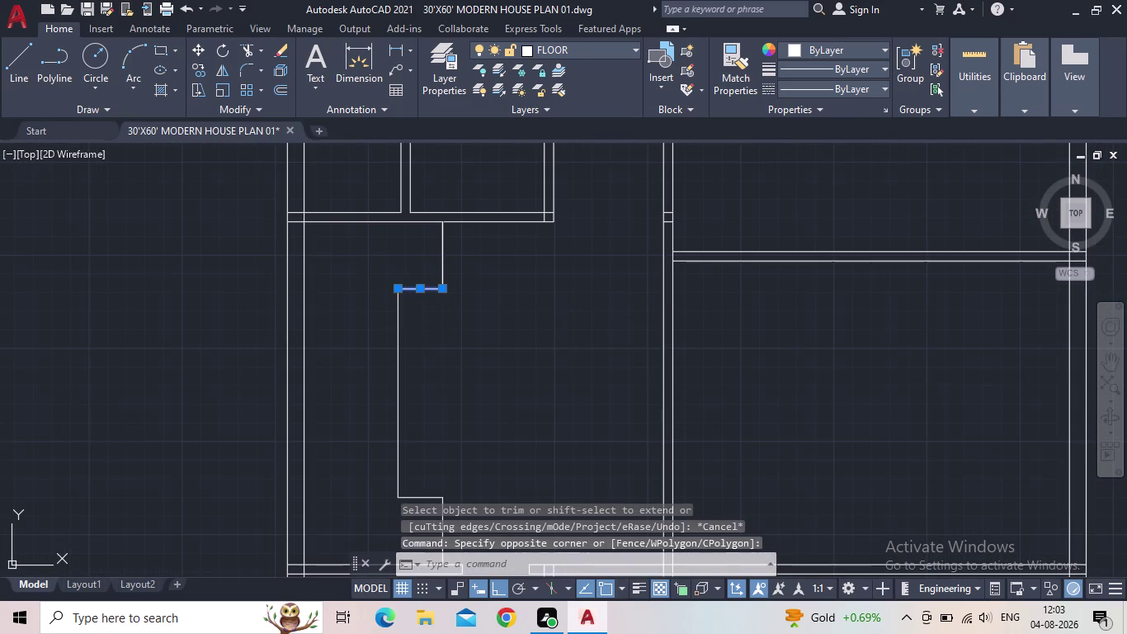
drag(416, 328, 403, 325)
click(382, 330)
middle_drag(429, 426, 444, 332)
scroll(up, 3)
drag(430, 468, 428, 459)
click(422, 440)
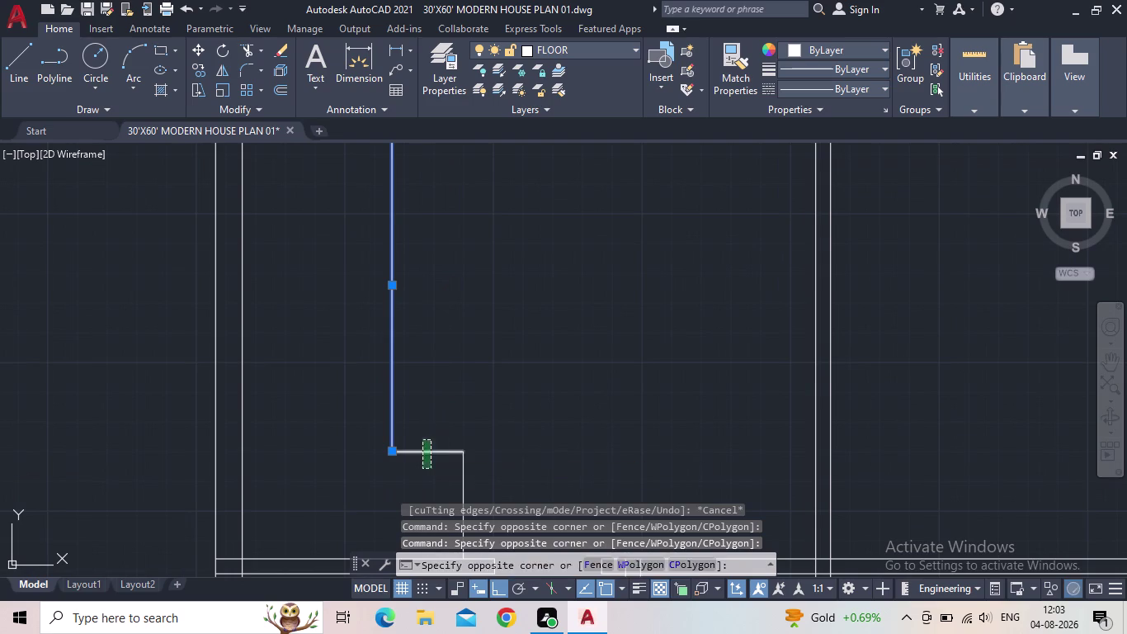
key(j)
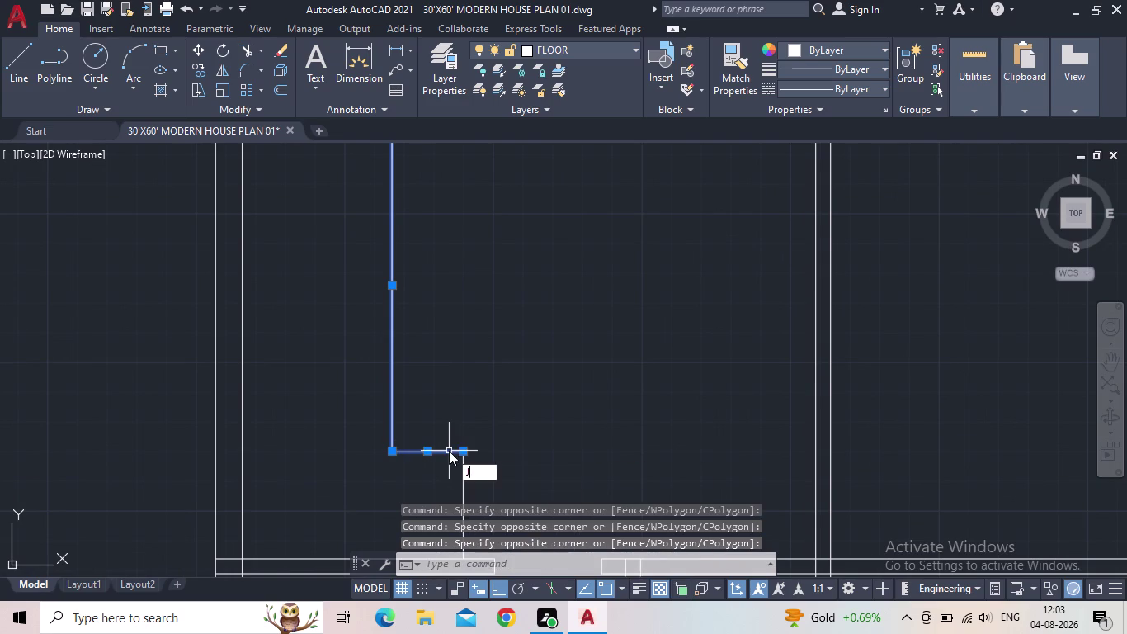
key(Return)
Check the joined stepped partition and clear the selection.
click(424, 454)
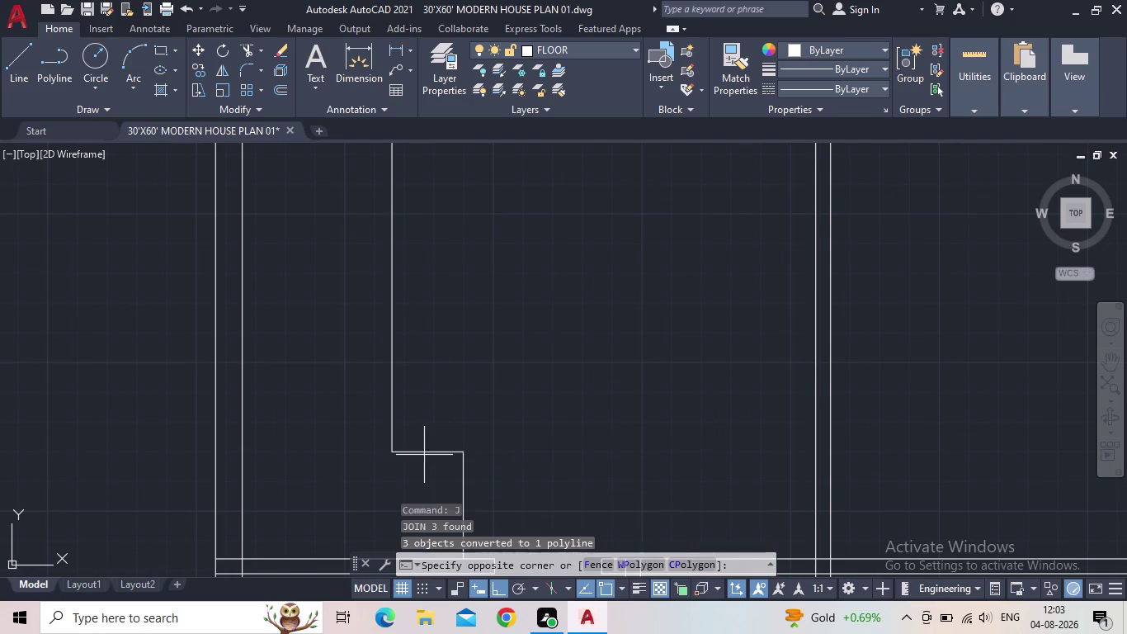
click(419, 447)
scroll(down, 3)
middle_drag(452, 413, 451, 416)
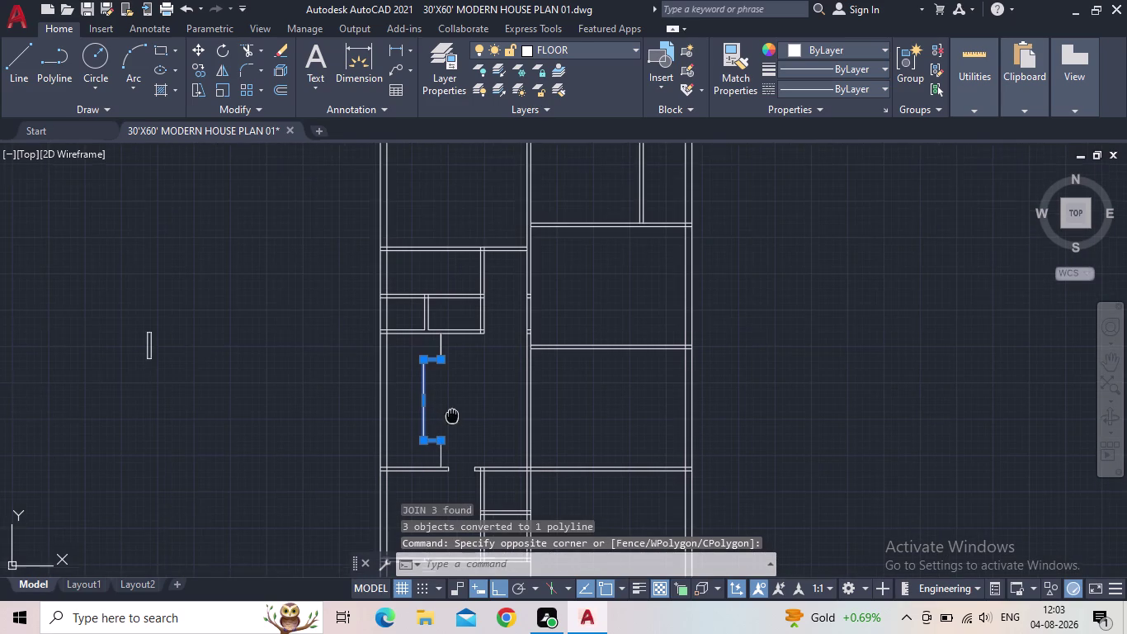
middle_drag(451, 416, 436, 434)
key(Escape)
scroll(up, 3)
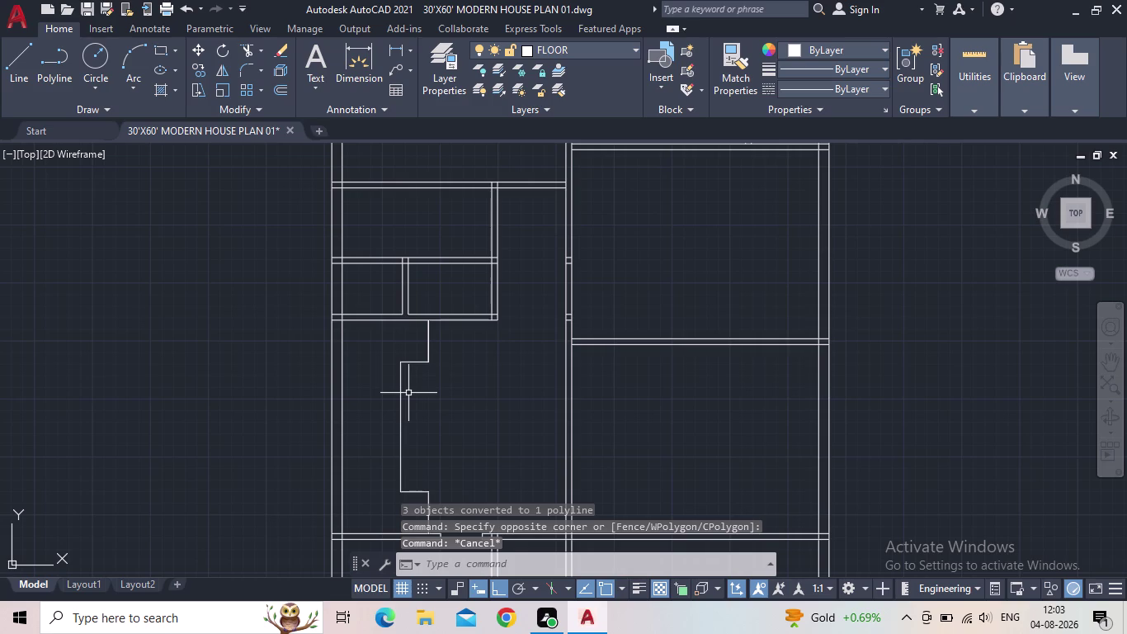
Offset the joined partition polyline 1" to its inner side.
key(o)
key(Return)
text(1)
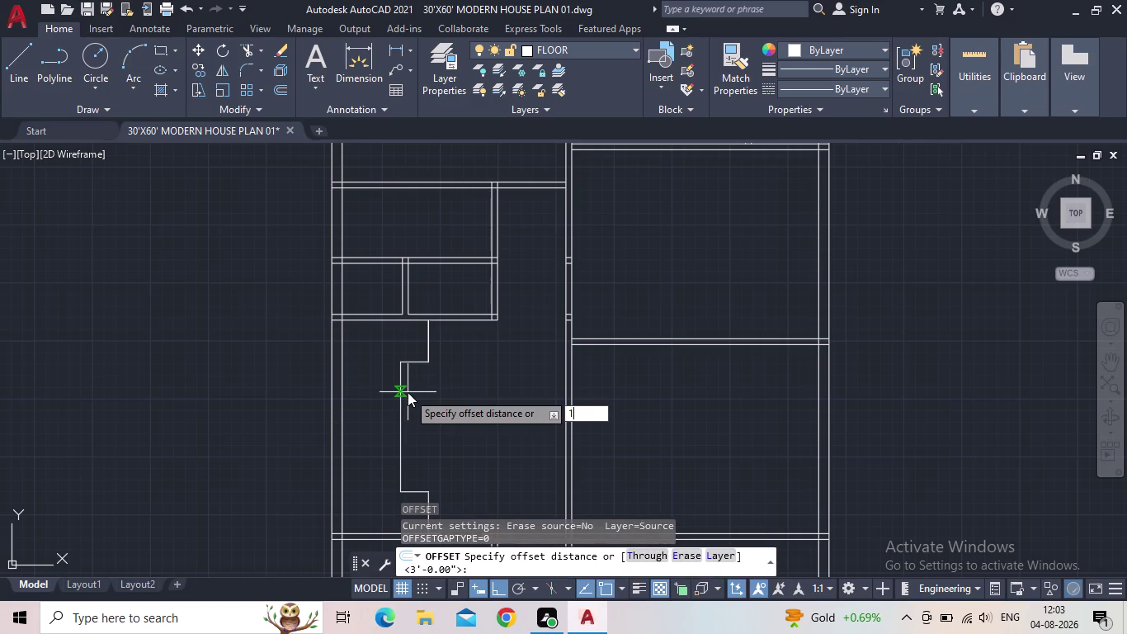
text(")
key(Return)
click(399, 400)
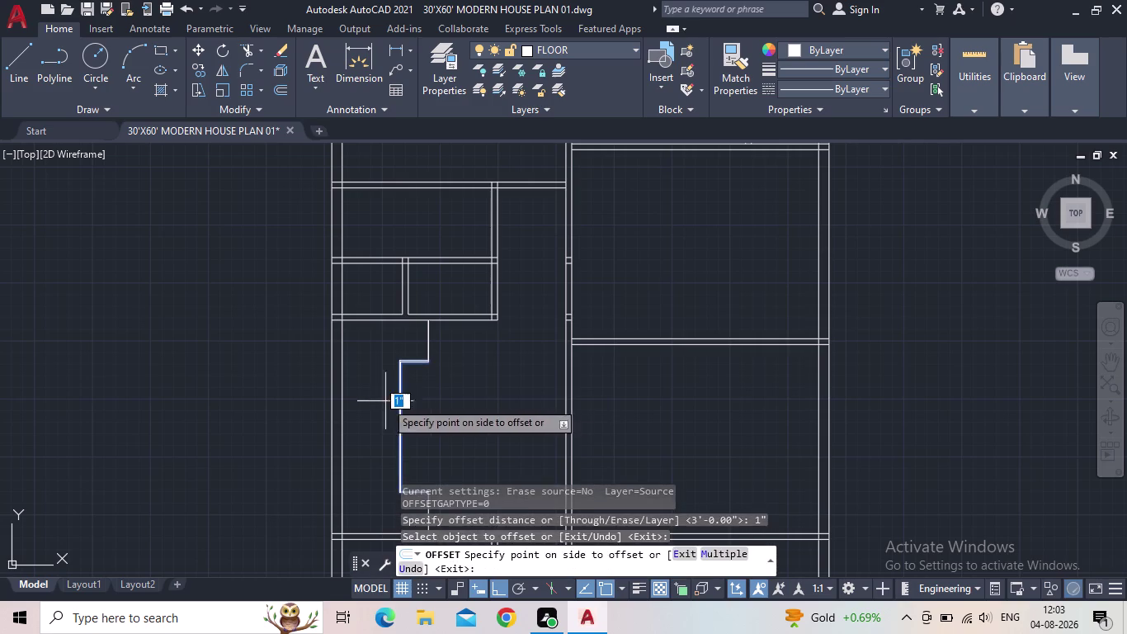
click(380, 402)
Pan along the notched wall to check the 1" double line.
scroll(up, 3)
middle_drag(449, 444, 450, 438)
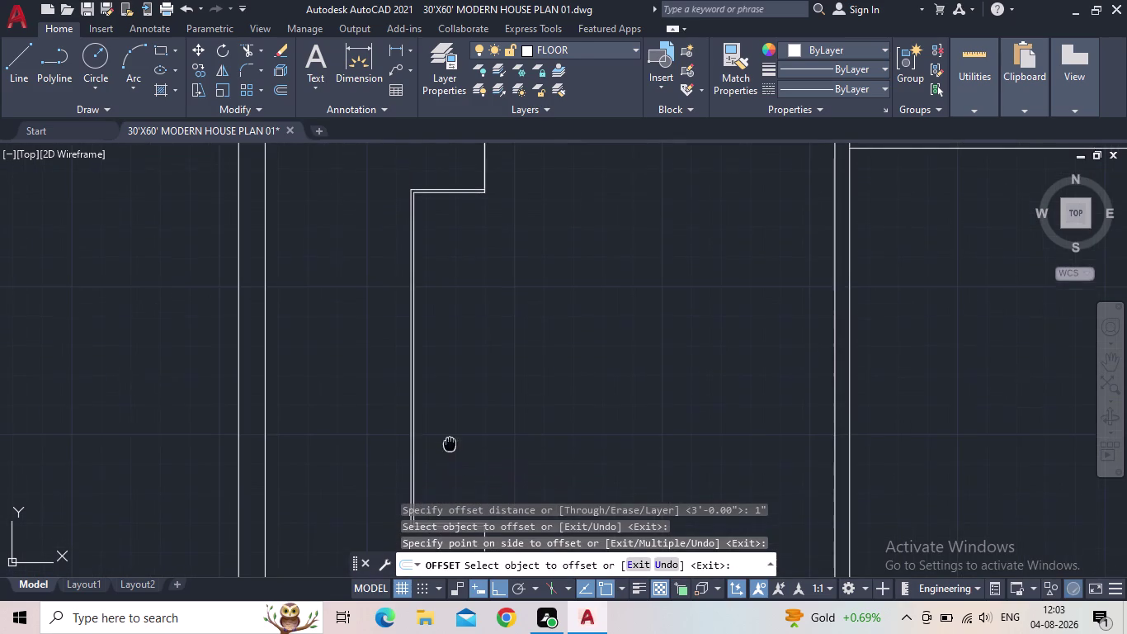
middle_drag(449, 438, 435, 384)
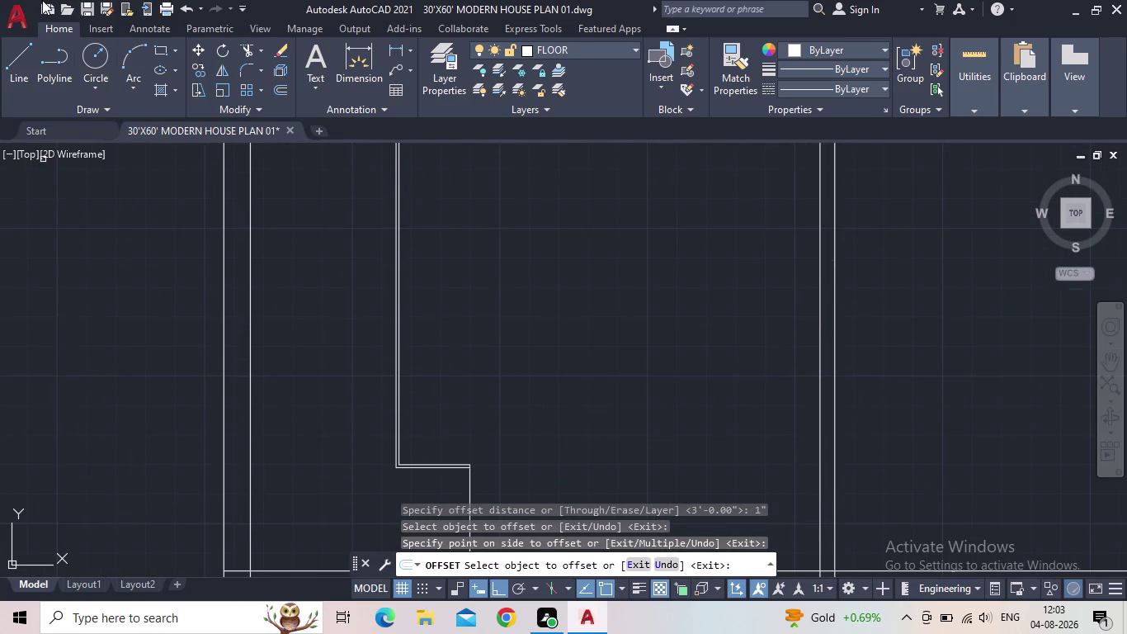
click(88, 8)
scroll(down, 3)
middle_drag(493, 395, 481, 353)
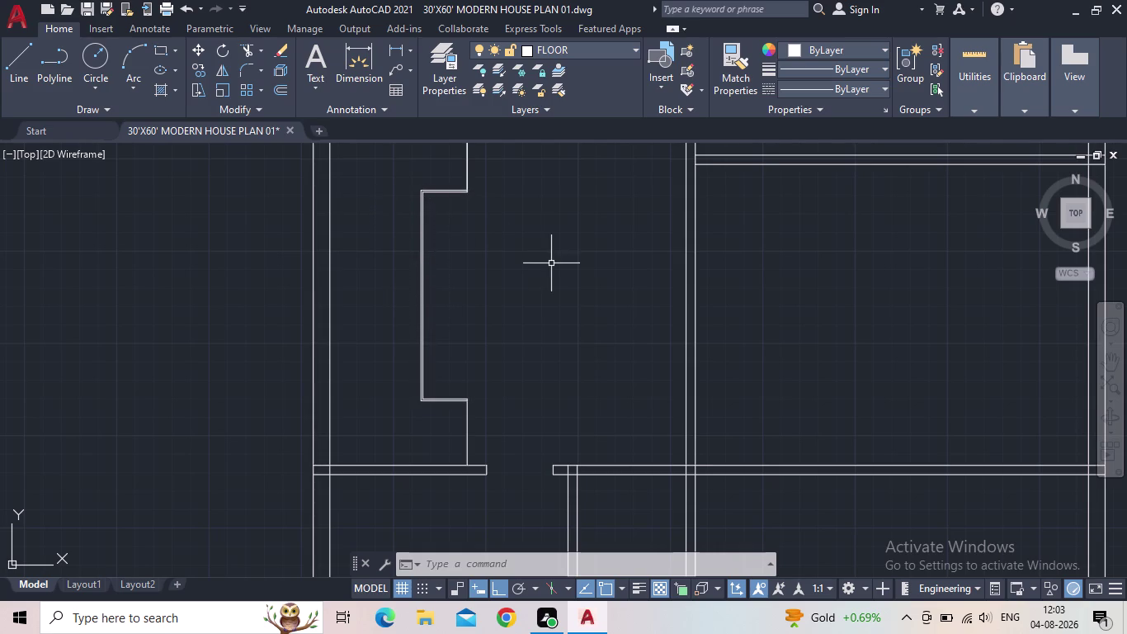
Frame the notched wall corner at the staircase recess and start the LINE command (L).
middle_drag(544, 256, 522, 257)
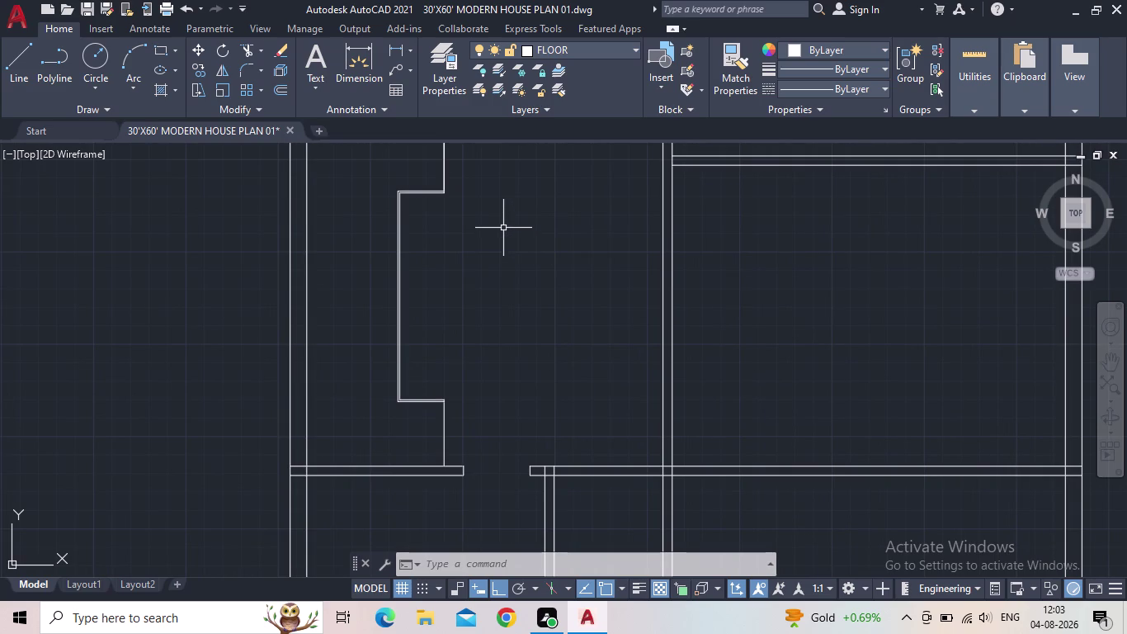
scroll(up, 3)
middle_drag(445, 209, 453, 307)
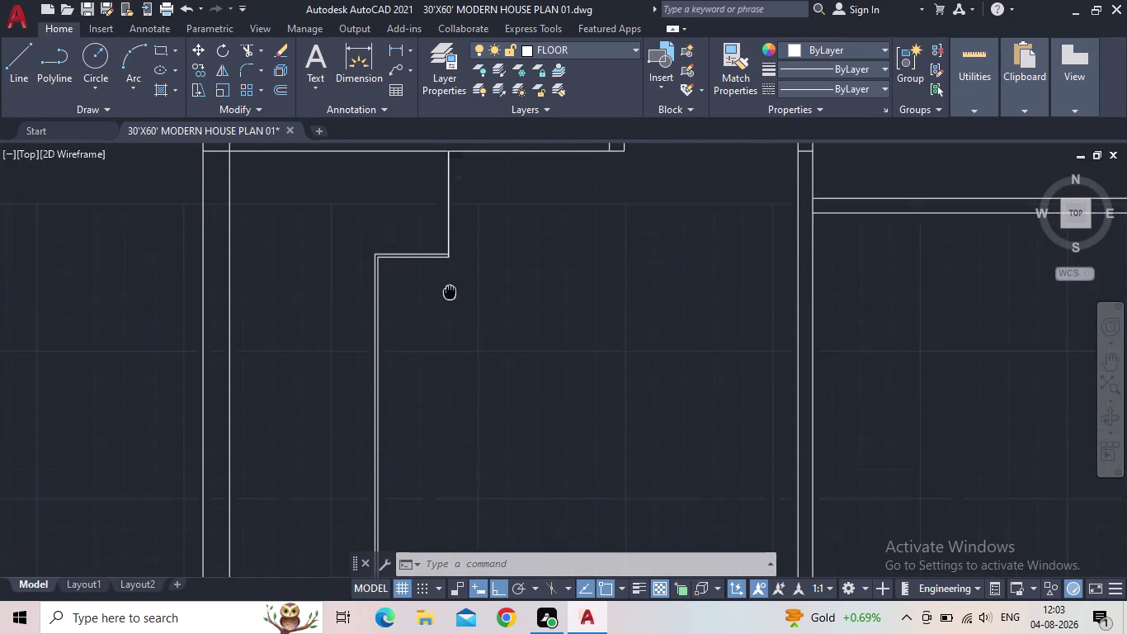
middle_drag(453, 307, 454, 313)
scroll(down, 3)
middle_drag(461, 323, 464, 278)
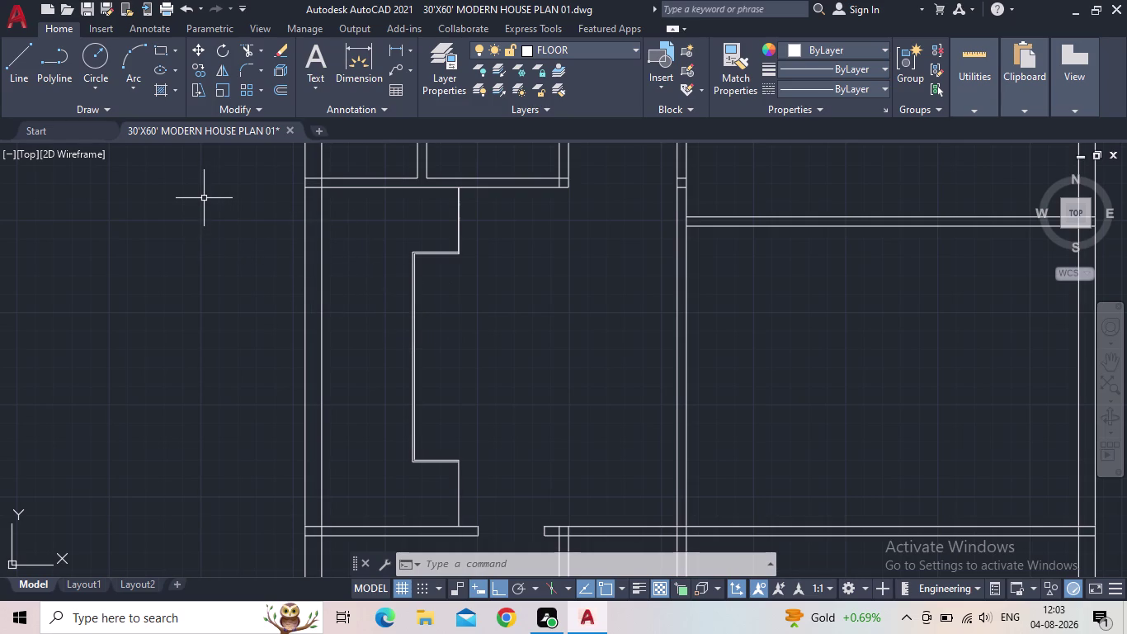
middle_drag(394, 278, 352, 334)
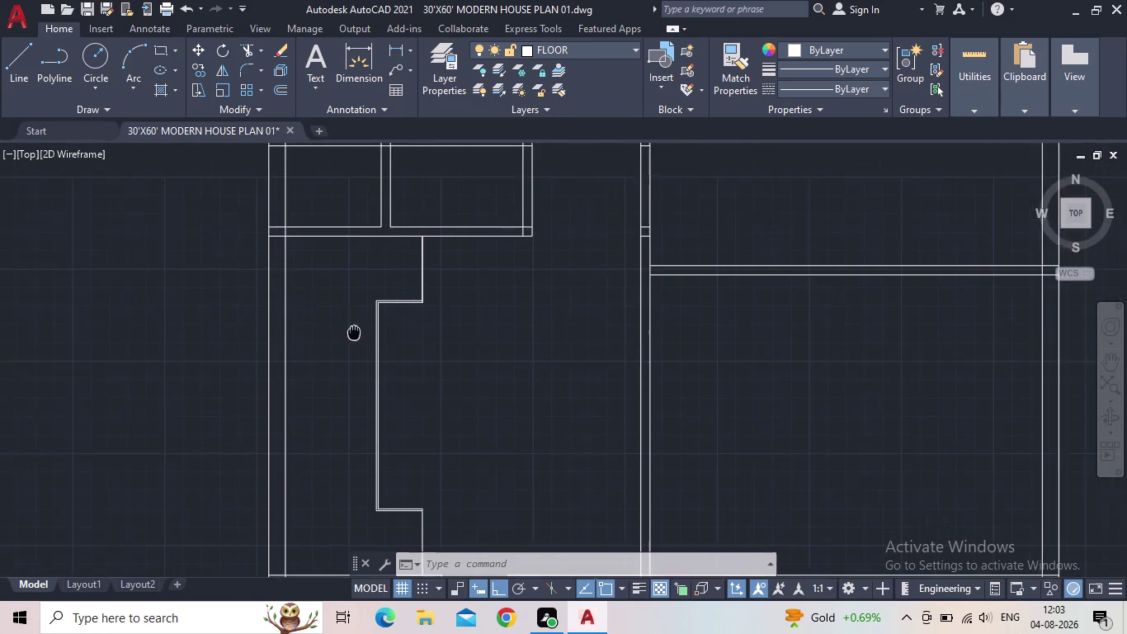
middle_drag(353, 334, 351, 335)
scroll(up, 3)
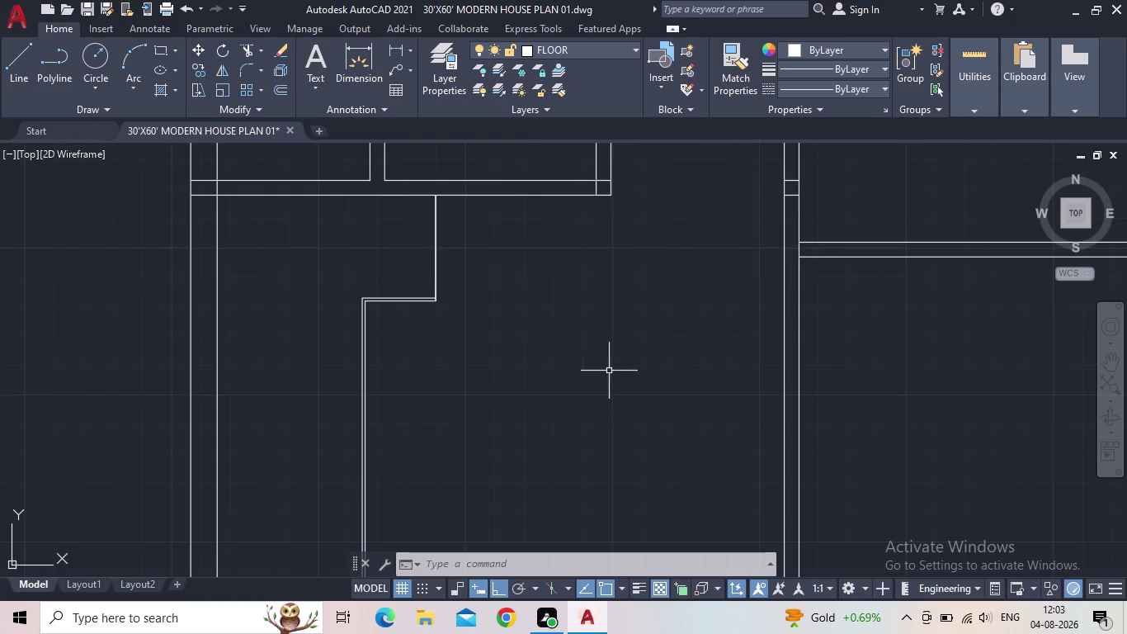
key(l)
key(Return)
Draw a line across the staircase recess from its corner to the top edge.
scroll(up, 3)
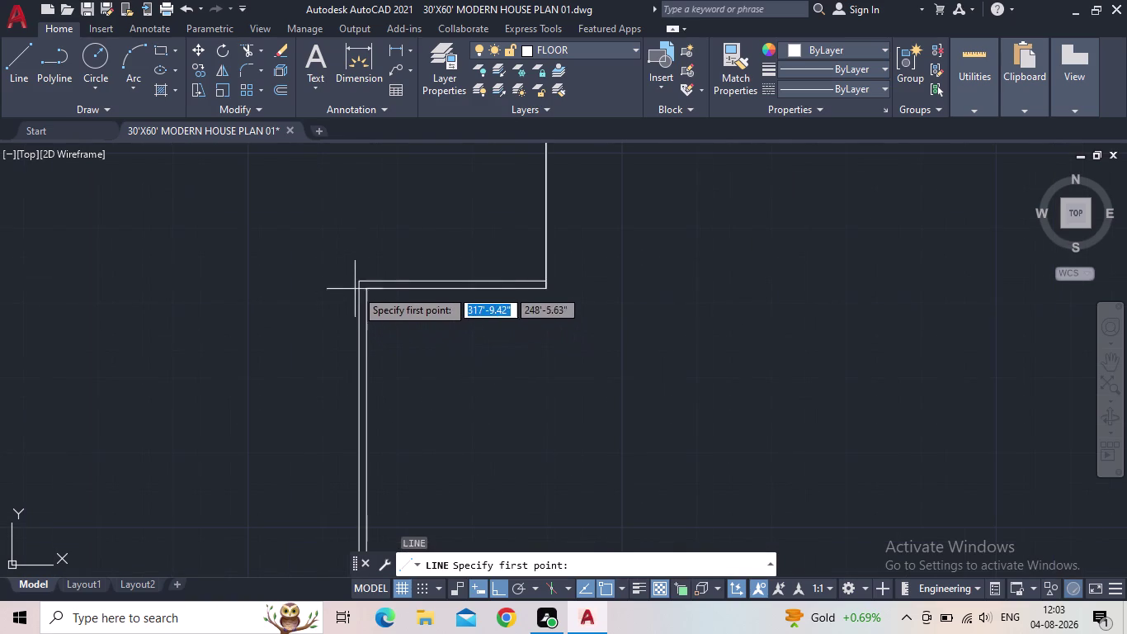
drag(358, 279, 360, 271)
middle_drag(369, 179, 389, 368)
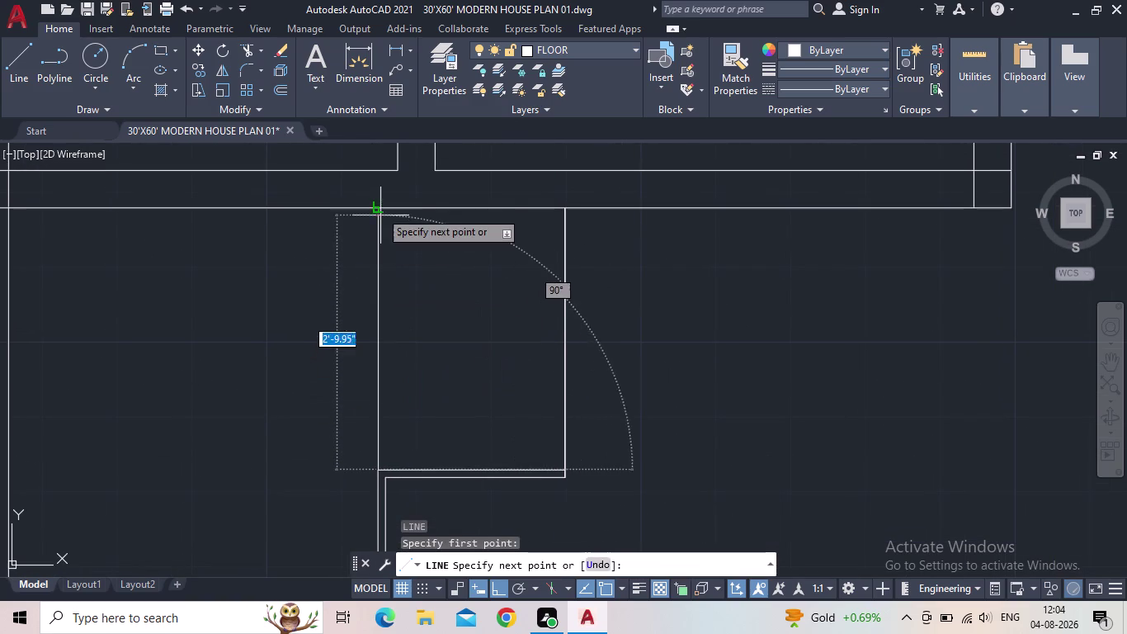
drag(379, 211, 392, 213)
key(Escape)
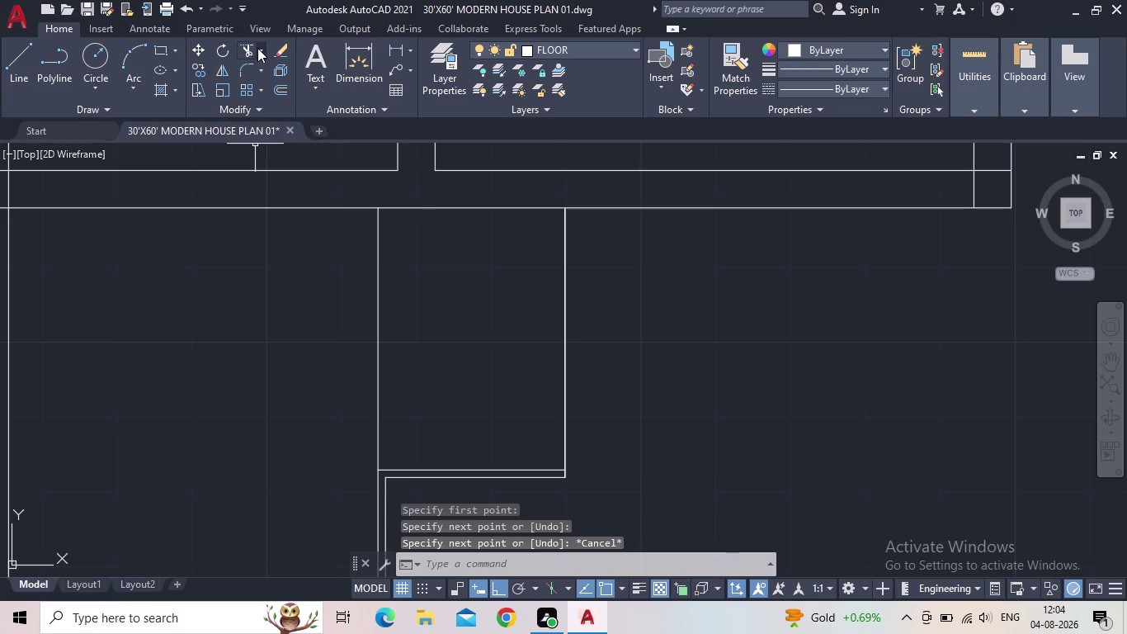
Measure the recess width with DIMLINEAR, confirming 2'-1", without placing the dimension.
click(393, 48)
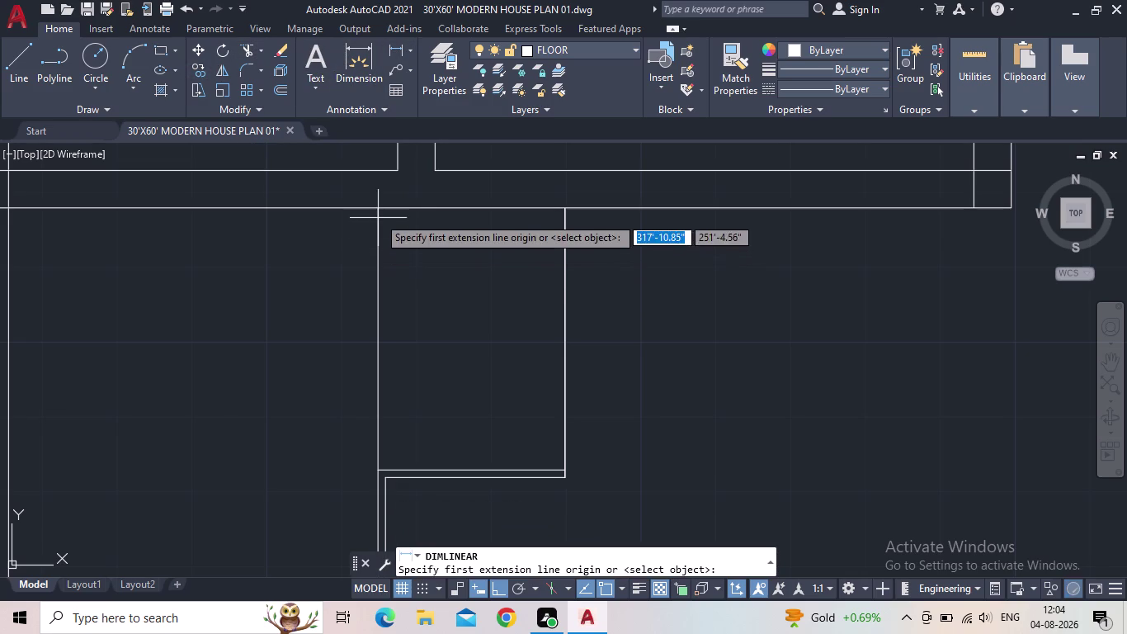
click(379, 210)
click(566, 209)
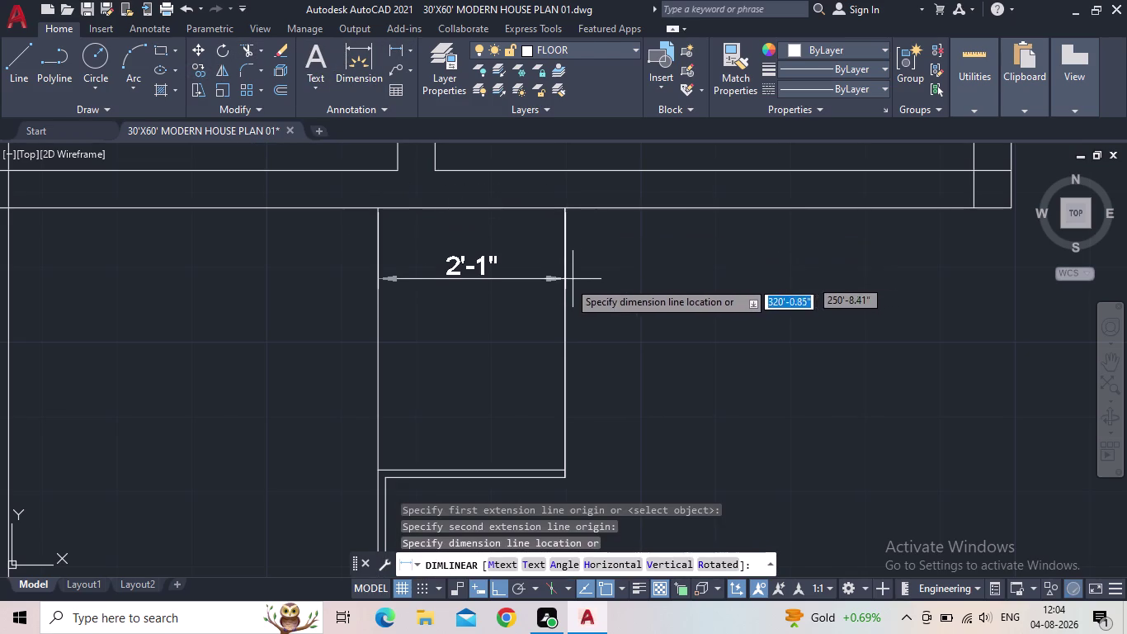
key(Escape)
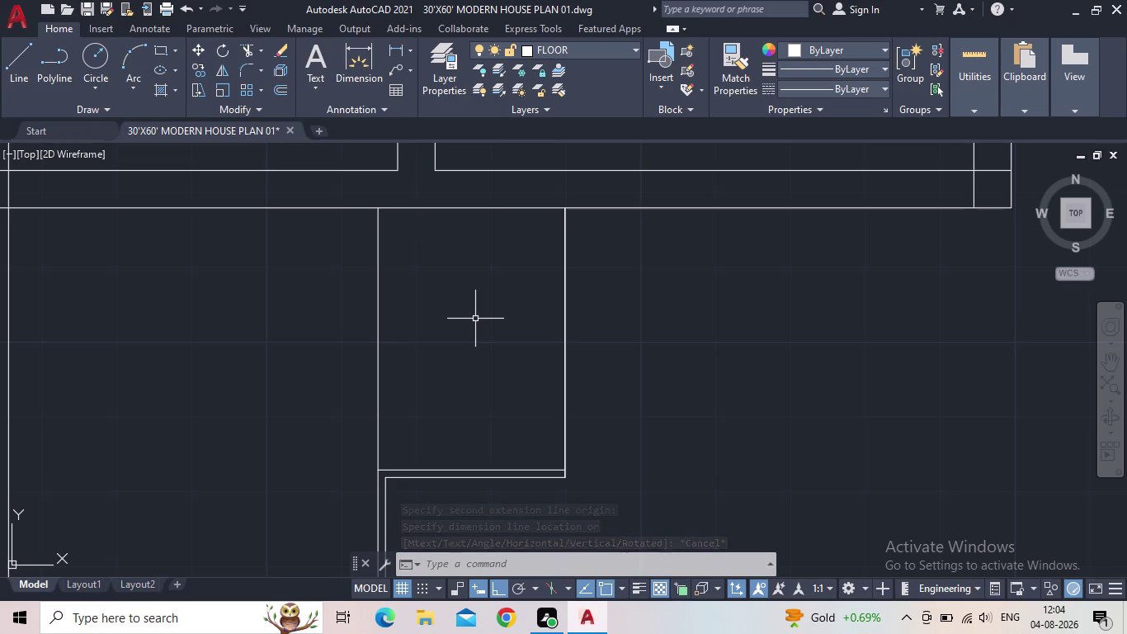
Reframe the recess and upper rooms and start the COPY command (CO).
middle_drag(503, 288, 491, 307)
scroll(down, 3)
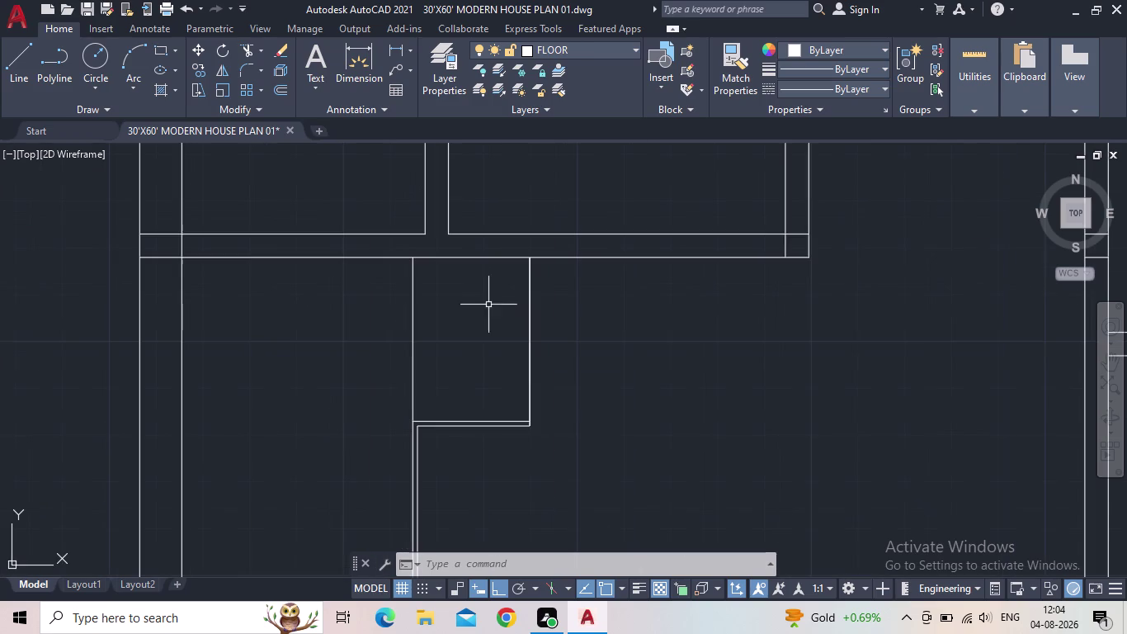
key(c)
key(o)
key(Return)
Copy the recess's right wall line as a 3-item array spaced leftward across the recess.
drag(547, 326, 537, 327)
click(518, 331)
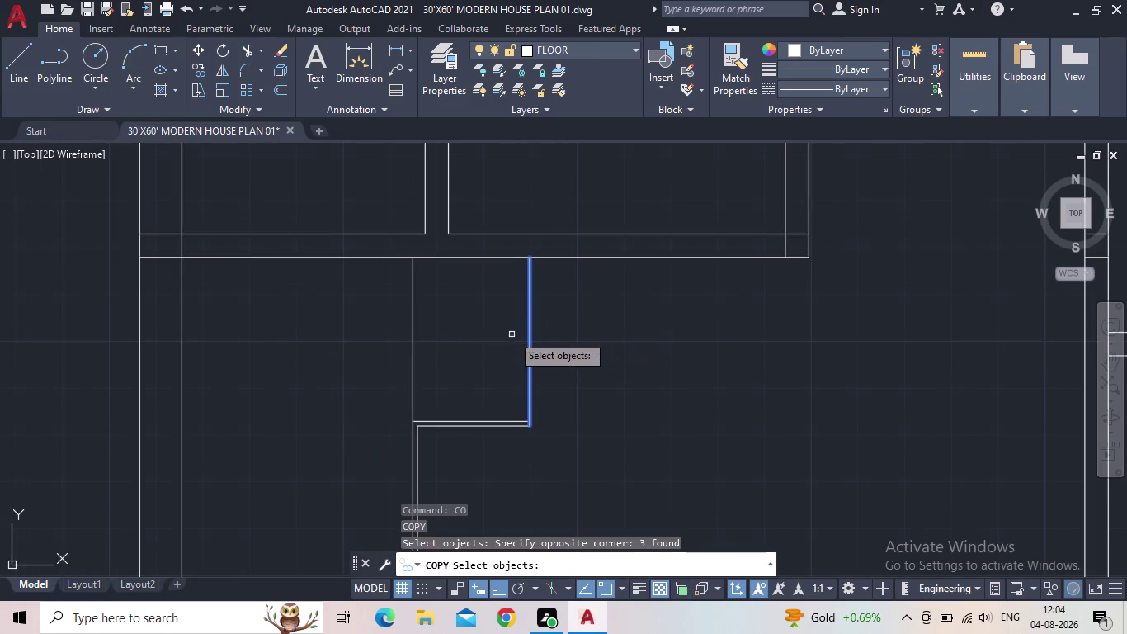
key(space)
click(528, 258)
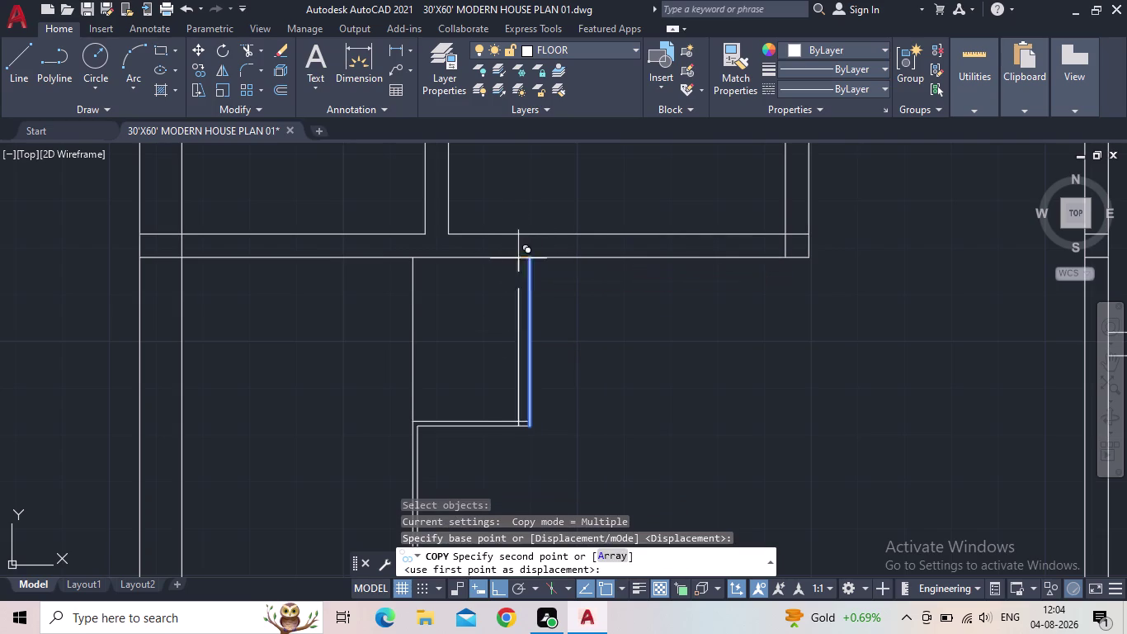
click(608, 552)
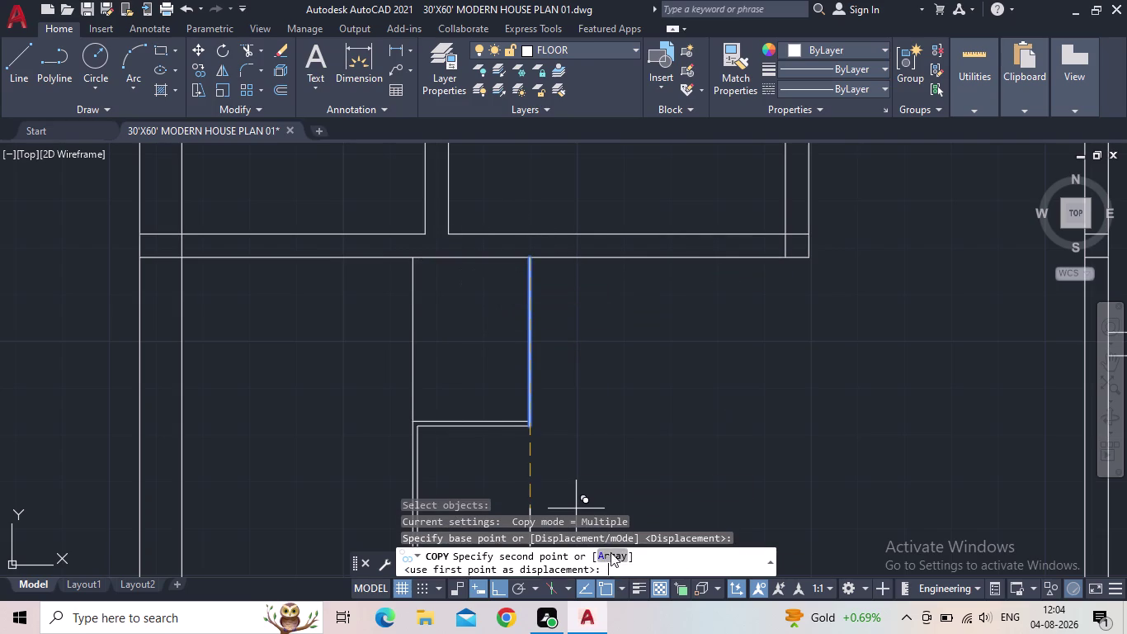
key(3)
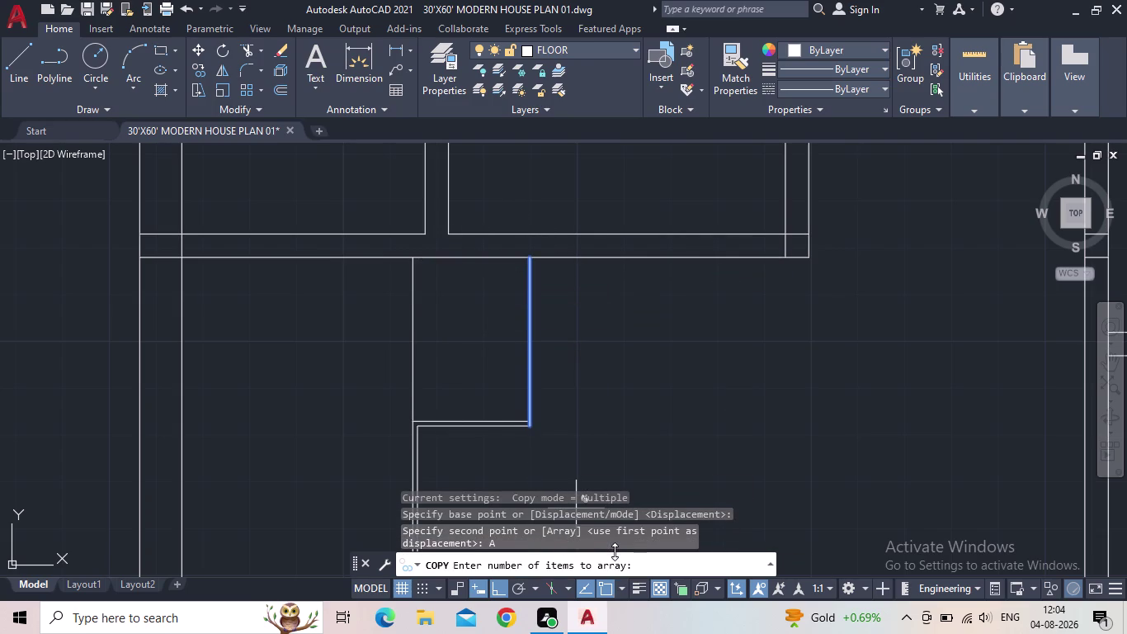
key(Return)
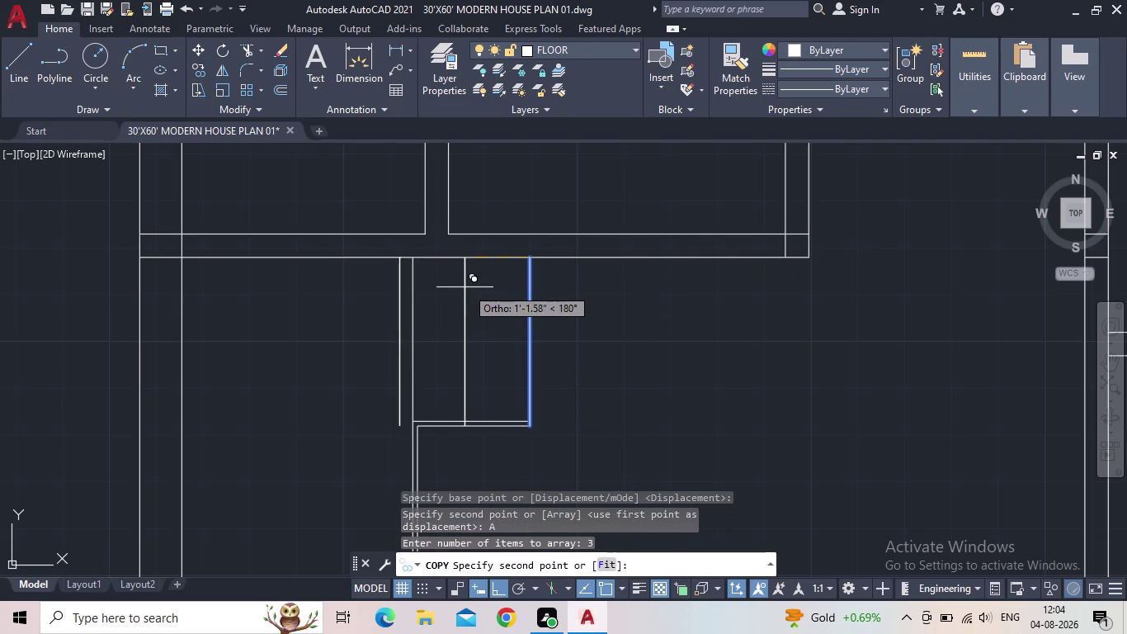
click(491, 287)
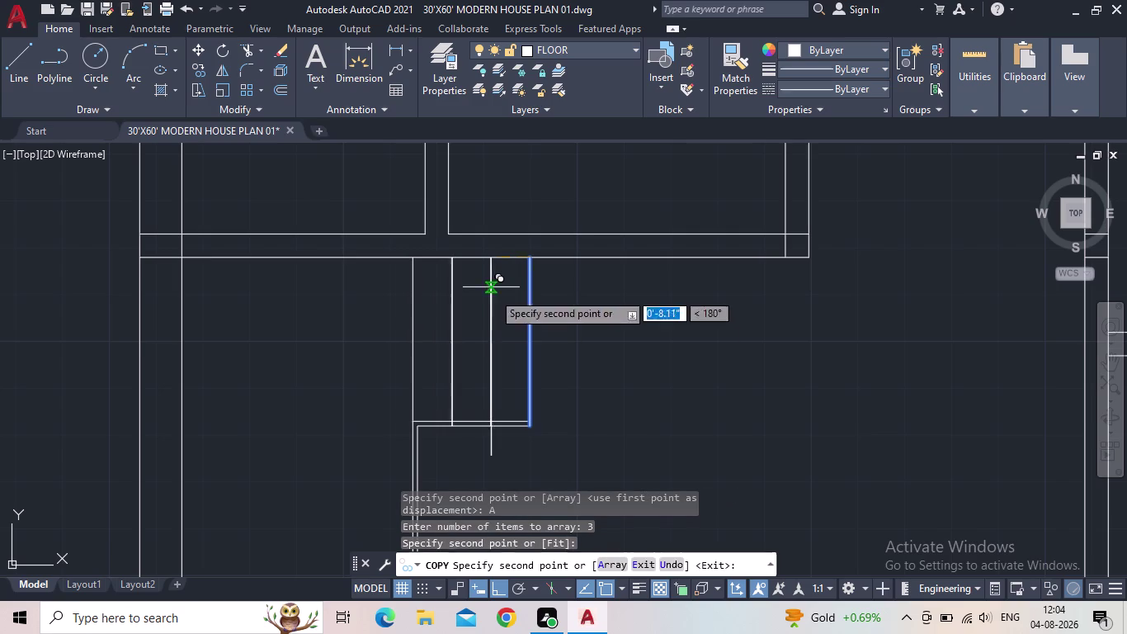
key(Escape)
View the copied recess lines and start the MIRROR command (MI).
scroll(down, 3)
middle_drag(631, 409, 554, 360)
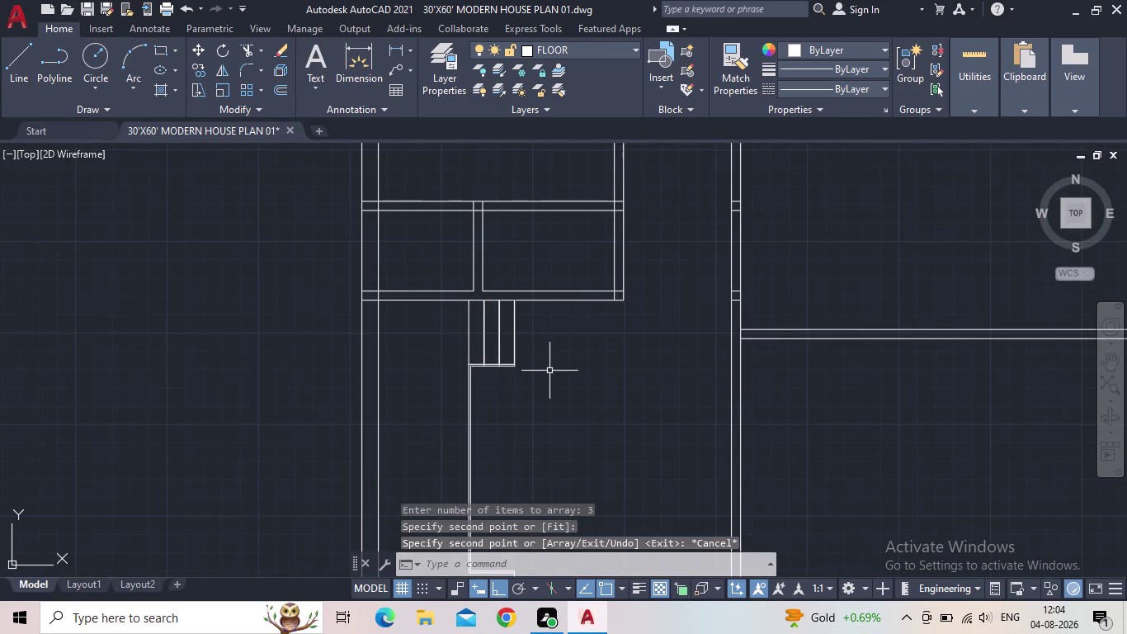
key(m)
key(i)
key(Return)
scroll(up, 3)
scroll(down, 3)
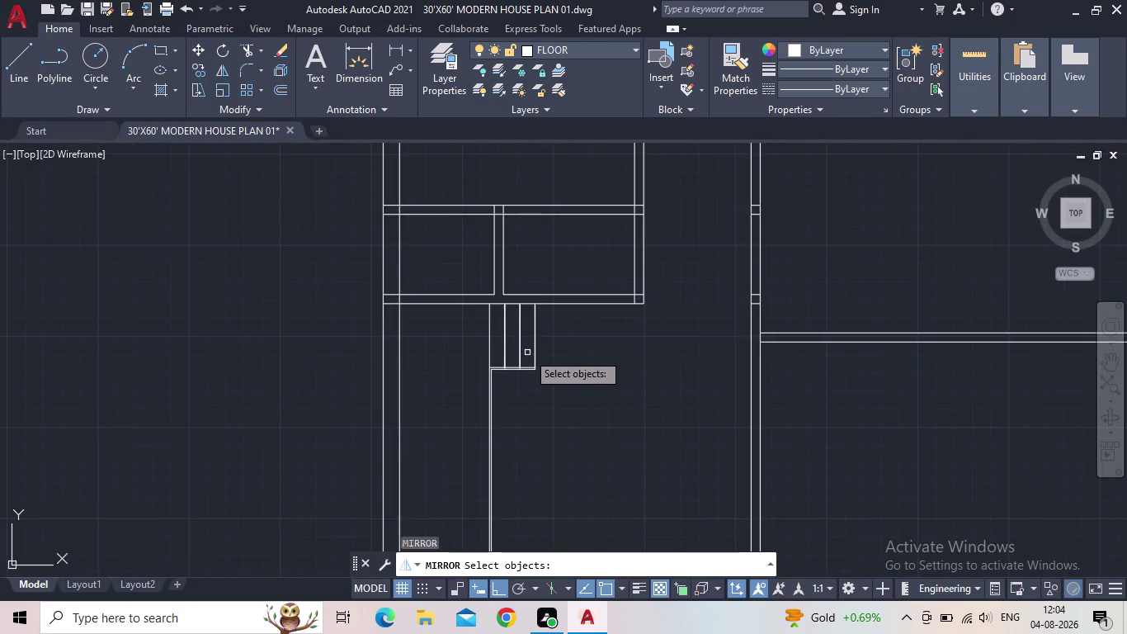
Select the recess step lines to mirror.
scroll(down, 3)
scroll(up, 3)
scroll(up, 3)
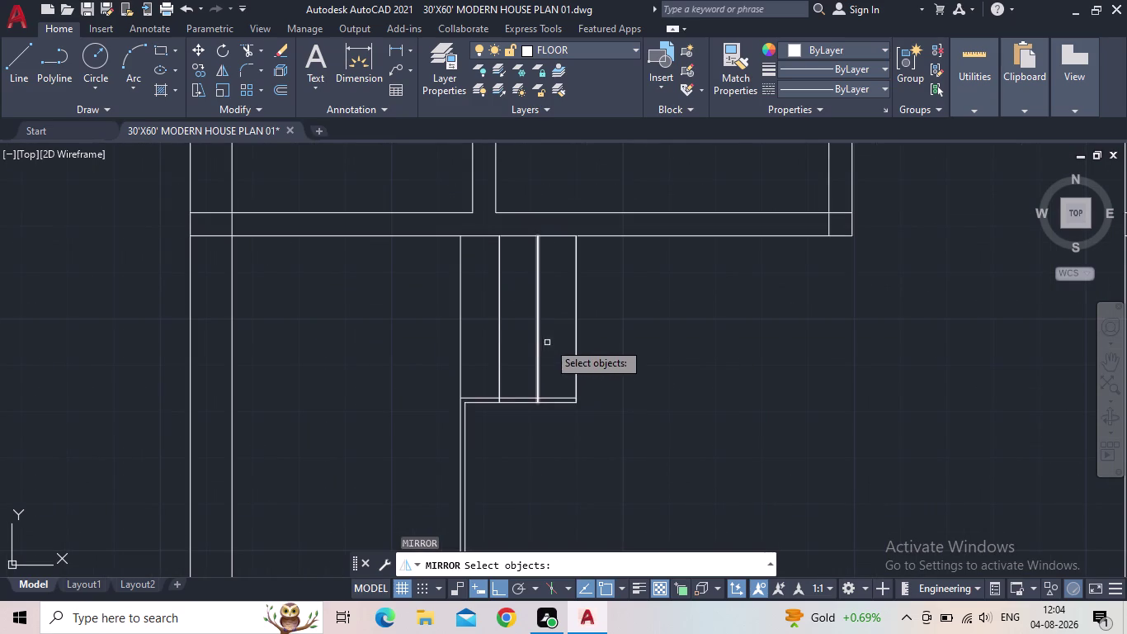
click(550, 342)
click(450, 341)
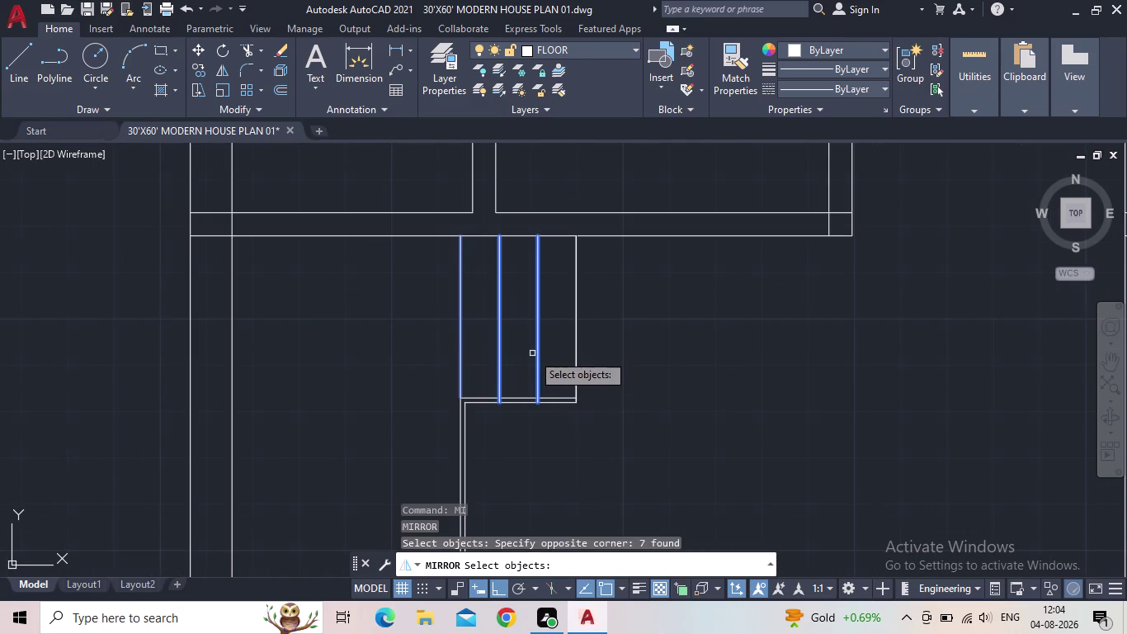
key(space)
Mirror the step lines across a horizontal axis at the wall's midpoint, keeping the originals.
middle_drag(483, 438, 536, 281)
scroll(down, 3)
scroll(up, 3)
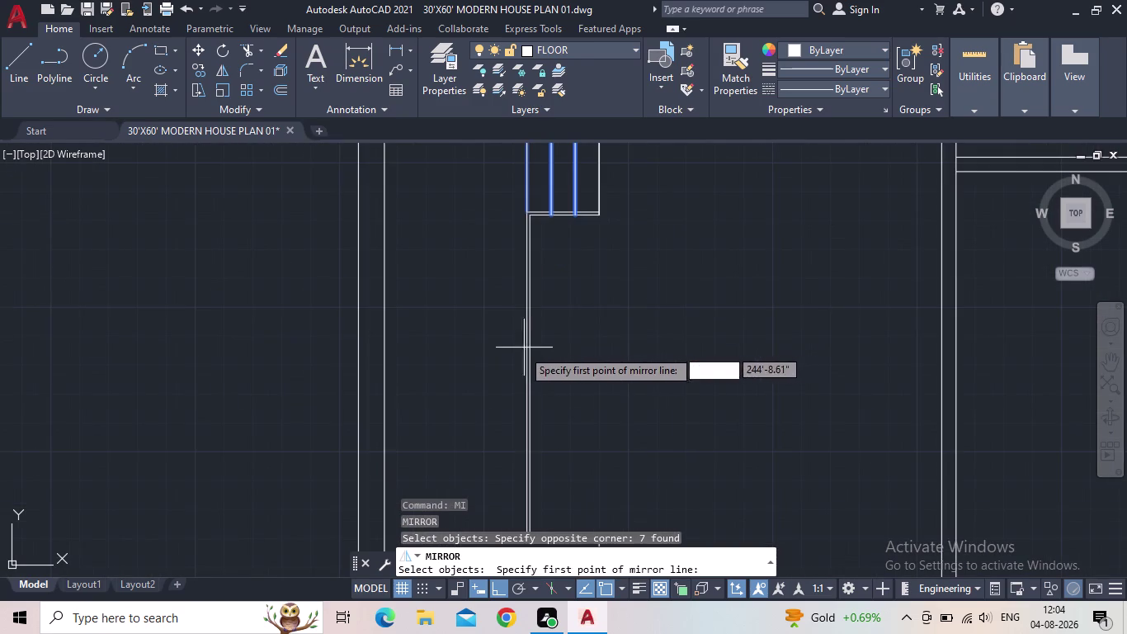
scroll(up, 3)
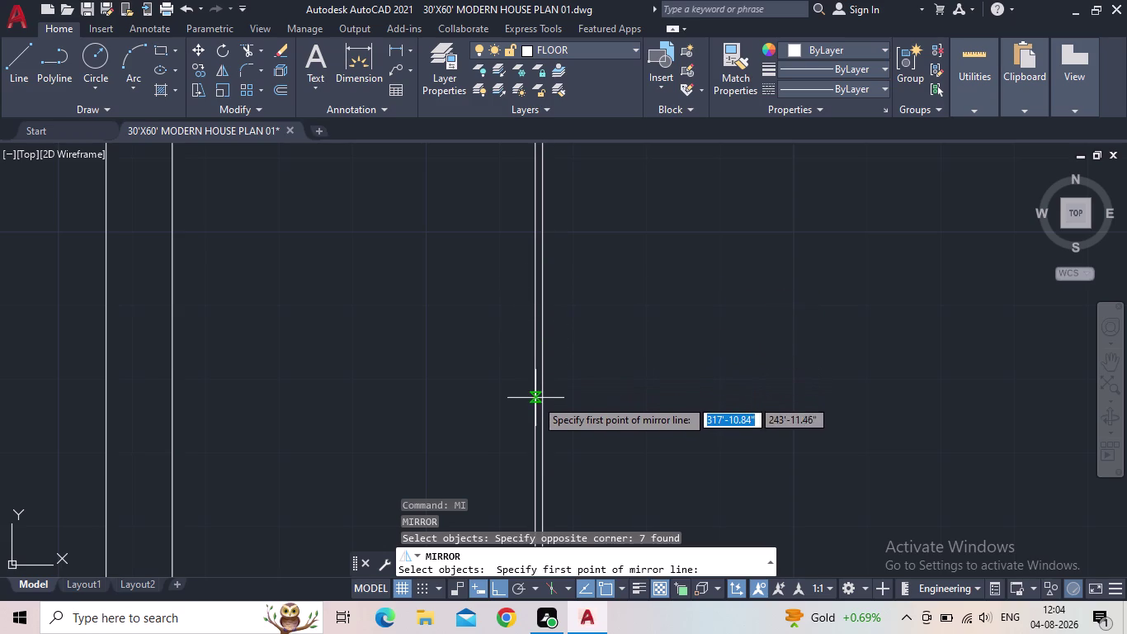
scroll(down, 3)
middle_drag(537, 423, 570, 345)
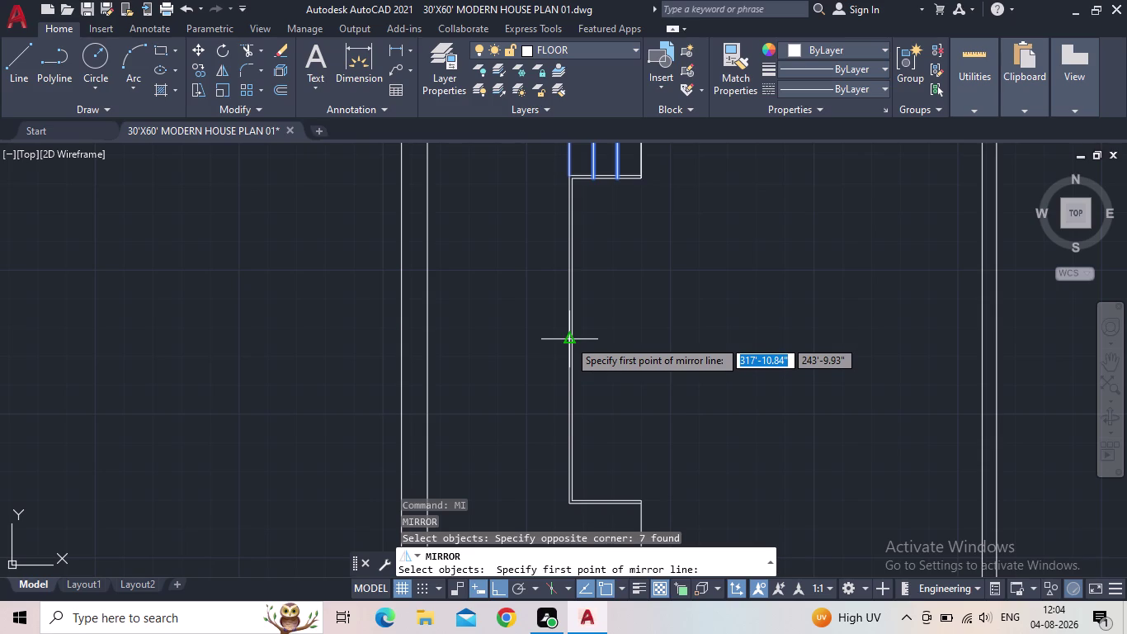
scroll(up, 3)
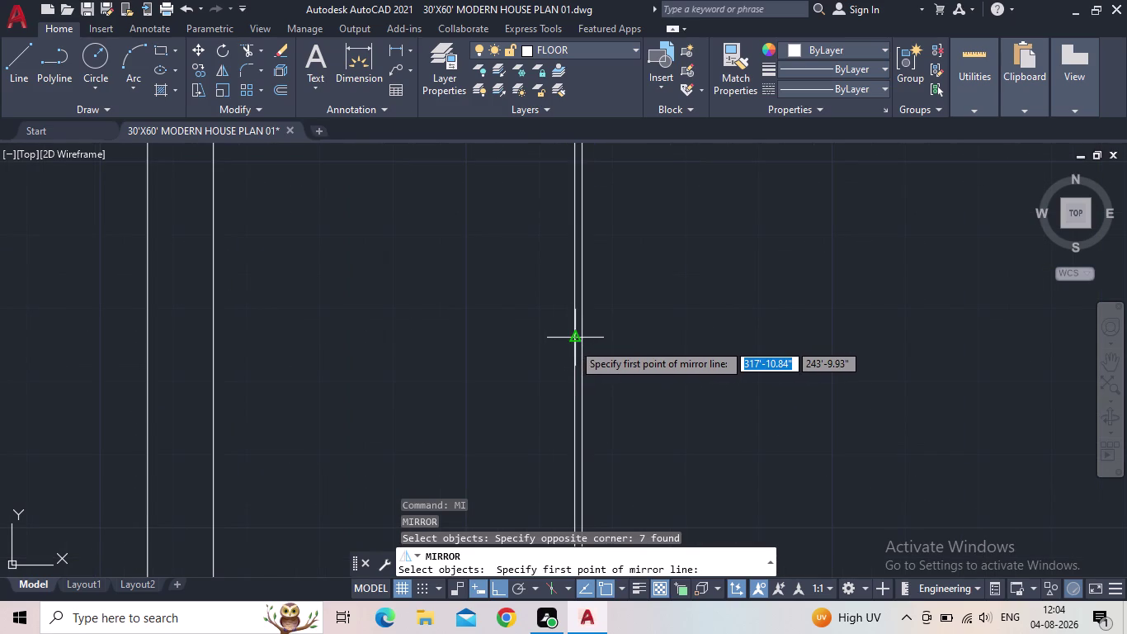
click(572, 342)
scroll(down, 3)
scroll(down, 3)
middle_drag(549, 371, 569, 326)
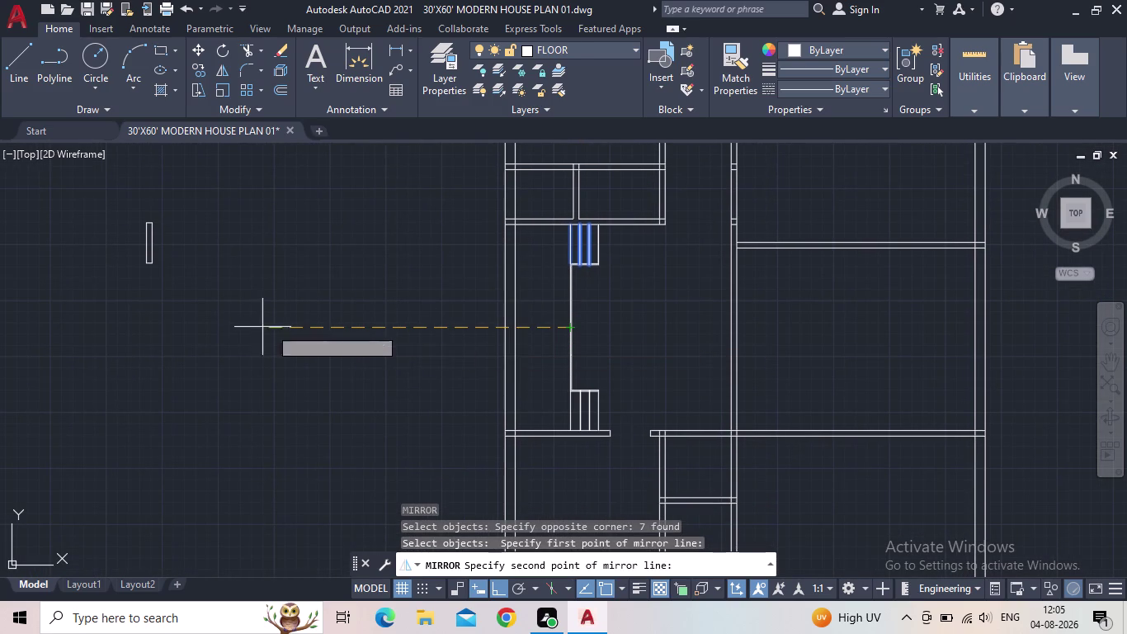
click(210, 318)
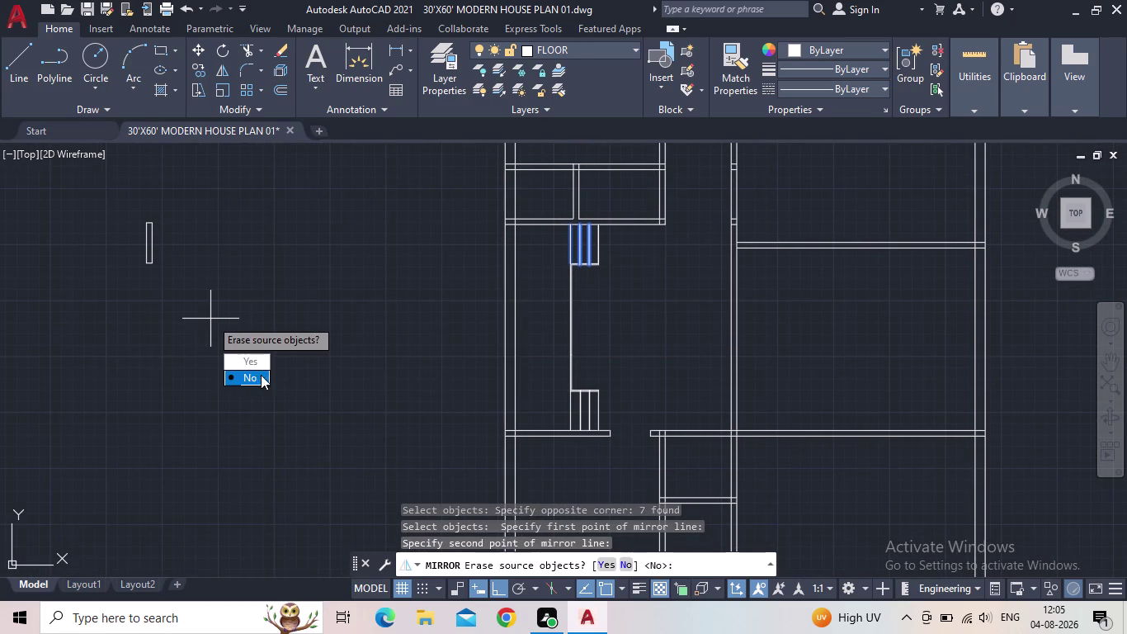
drag(253, 375, 210, 318)
Reframe the whole staircase and save the drawing.
scroll(up, 3)
middle_drag(625, 357, 626, 357)
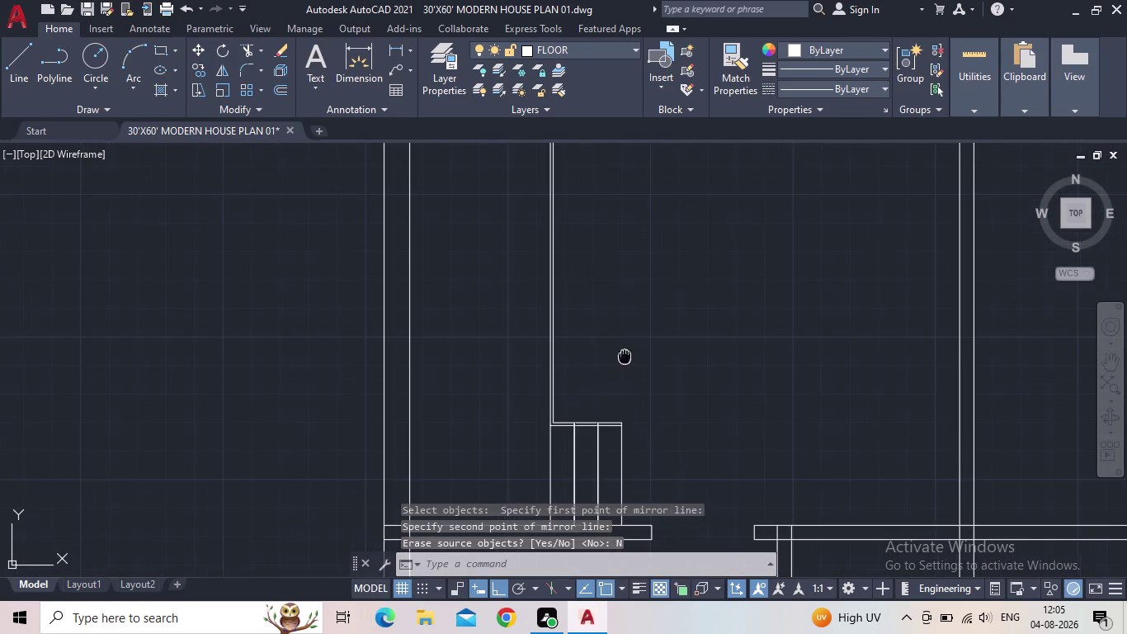
middle_drag(625, 356, 636, 299)
scroll(up, 3)
scroll(down, 3)
scroll(down, 3)
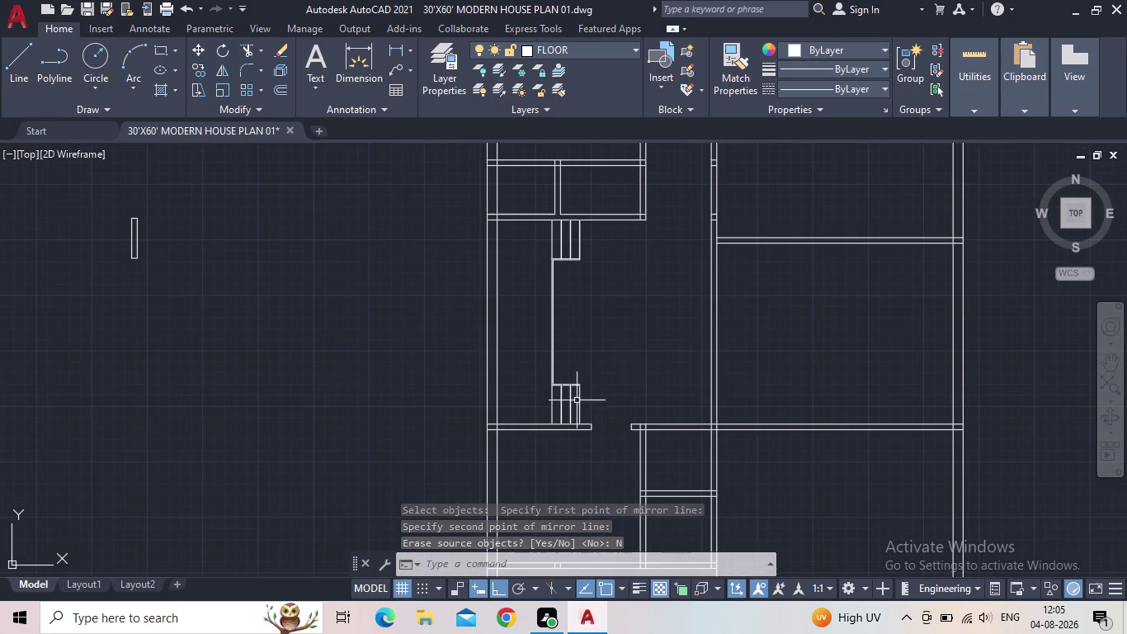
click(90, 11)
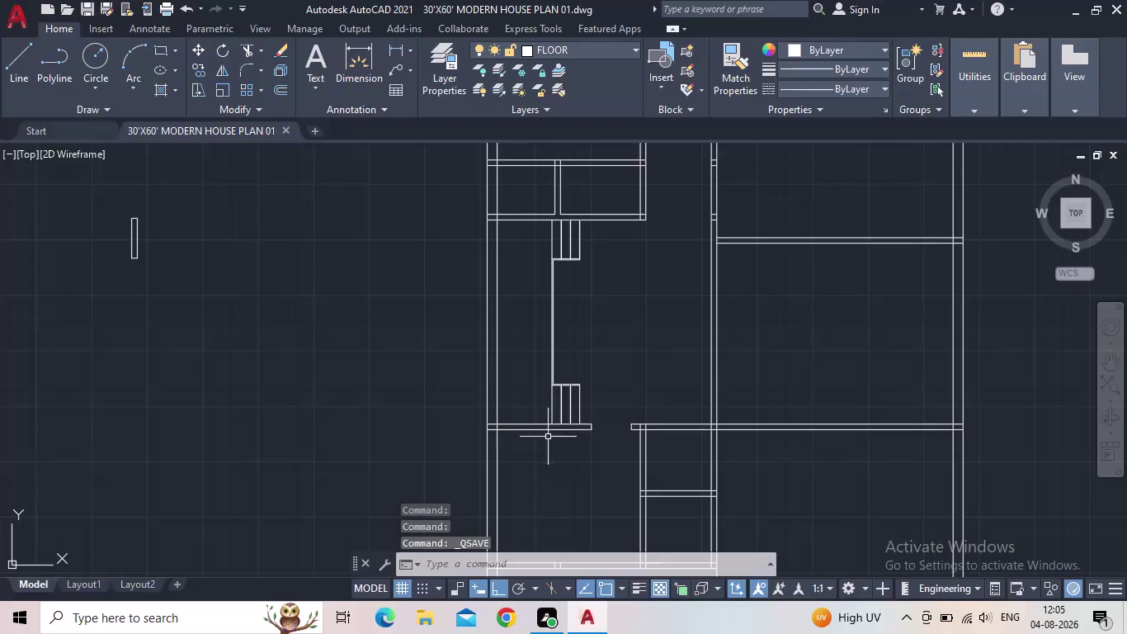
Draw a first line segment from the stair partition toward the outer wall, then end it.
key(l)
key(space)
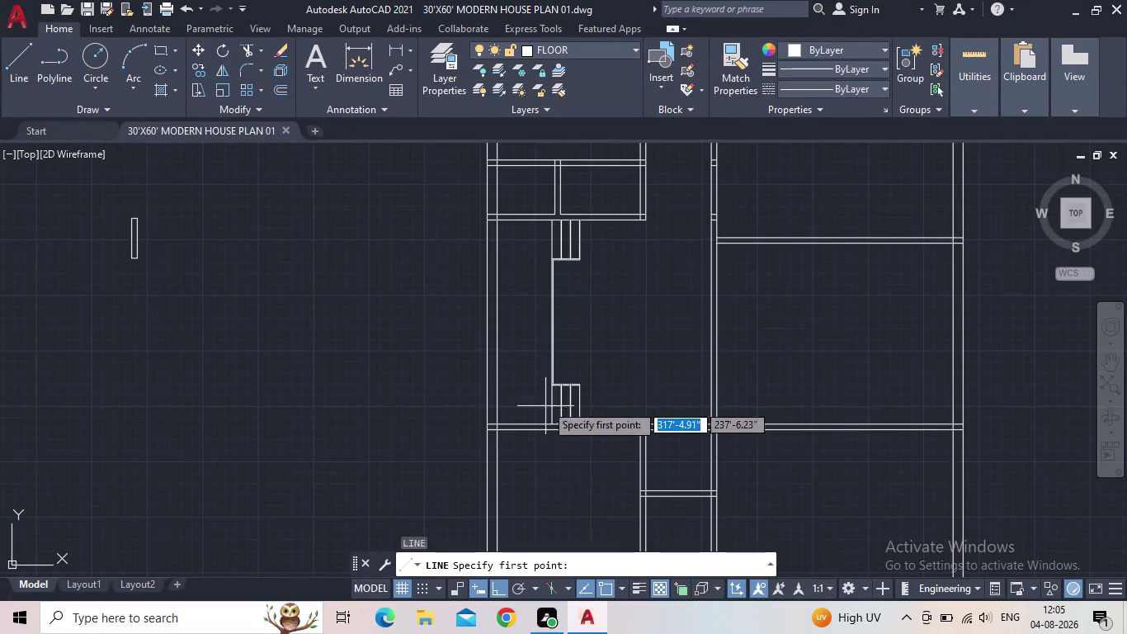
scroll(up, 3)
scroll(up, 3)
click(565, 368)
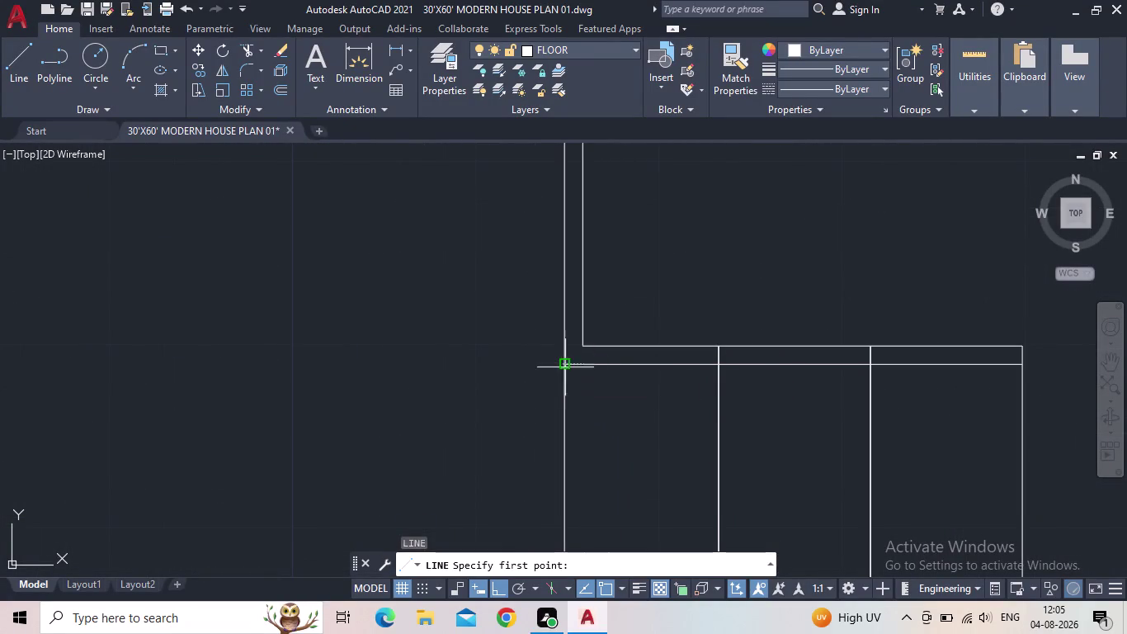
scroll(down, 3)
middle_drag(311, 389, 613, 361)
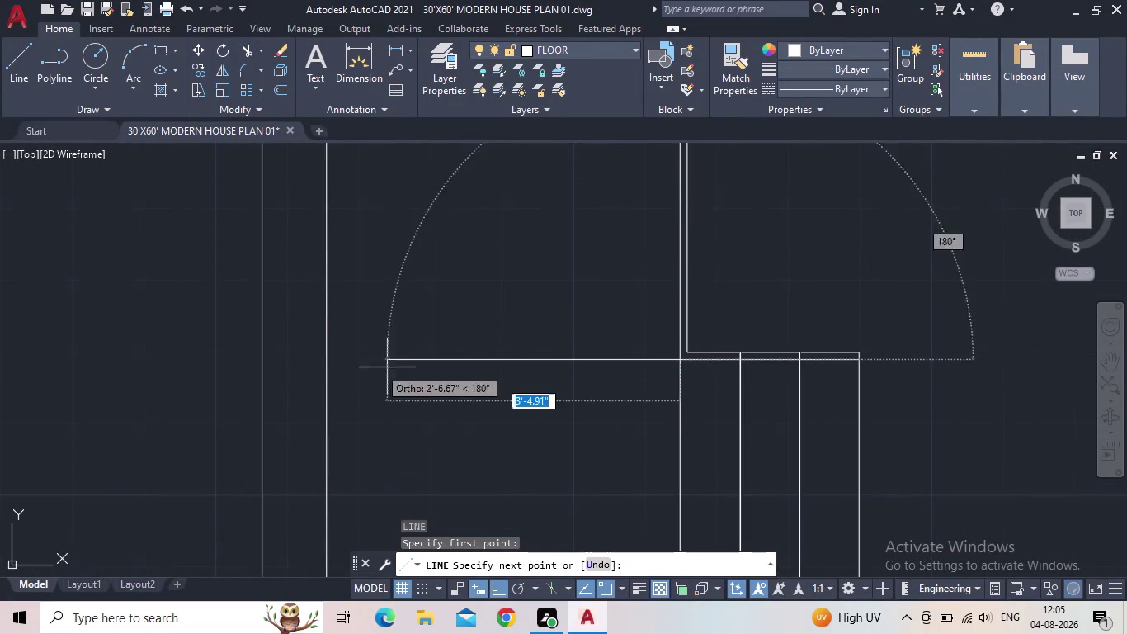
click(323, 363)
key(Escape)
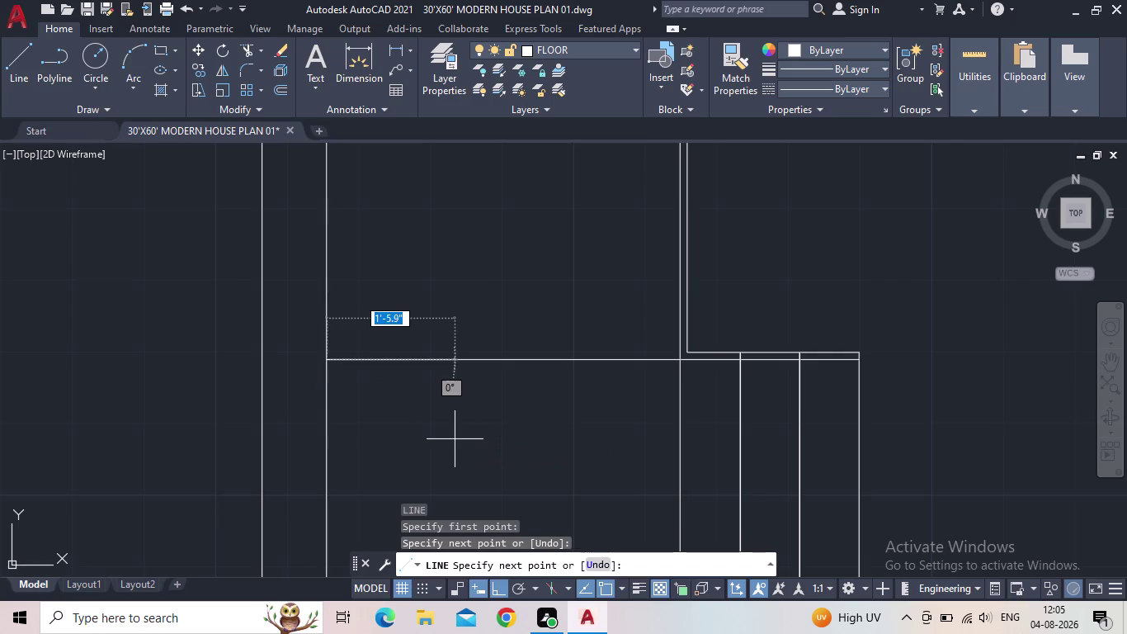
Cancel the unfinished line entry and reframe the view.
scroll(down, 3)
middle_drag(482, 383, 576, 550)
scroll(down, 3)
key(b)
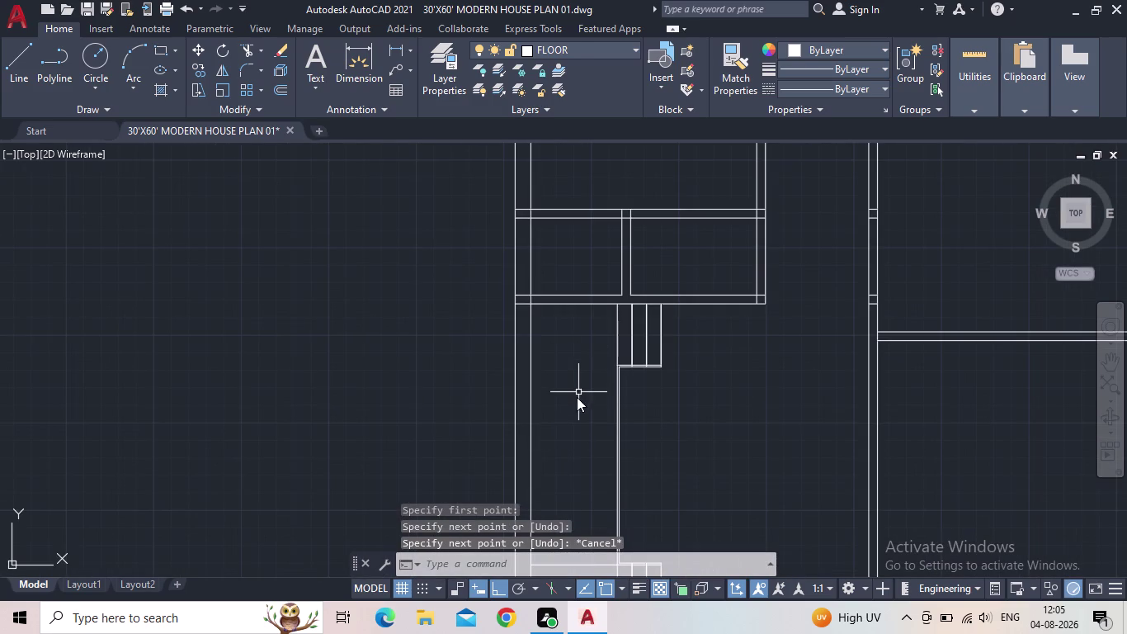
key(BackSpace)
key(space)
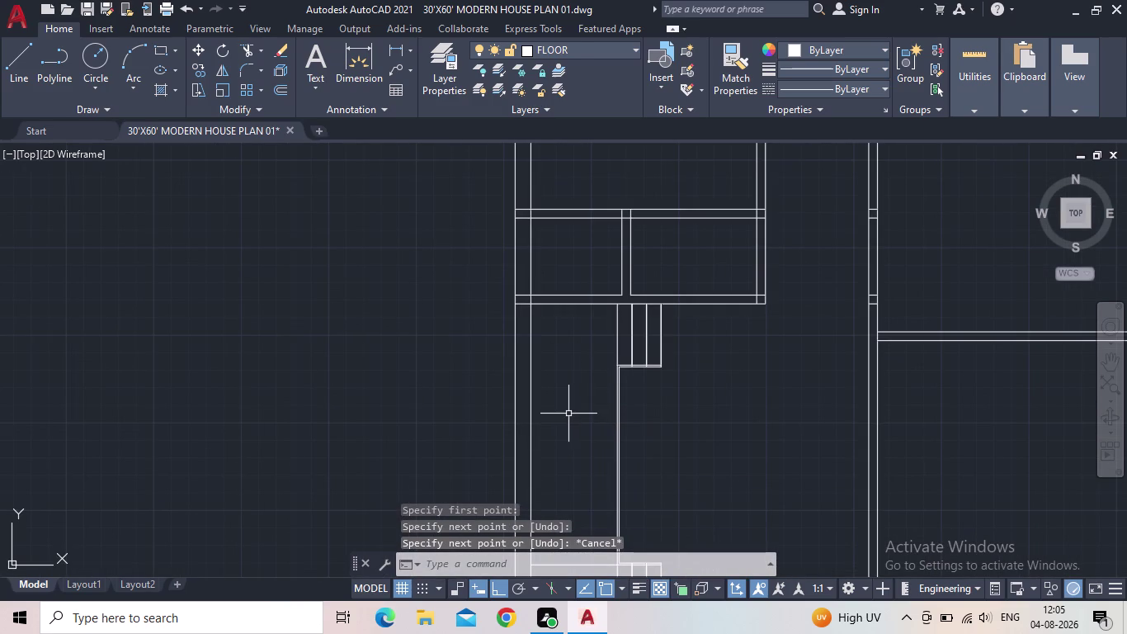
scroll(up, 3)
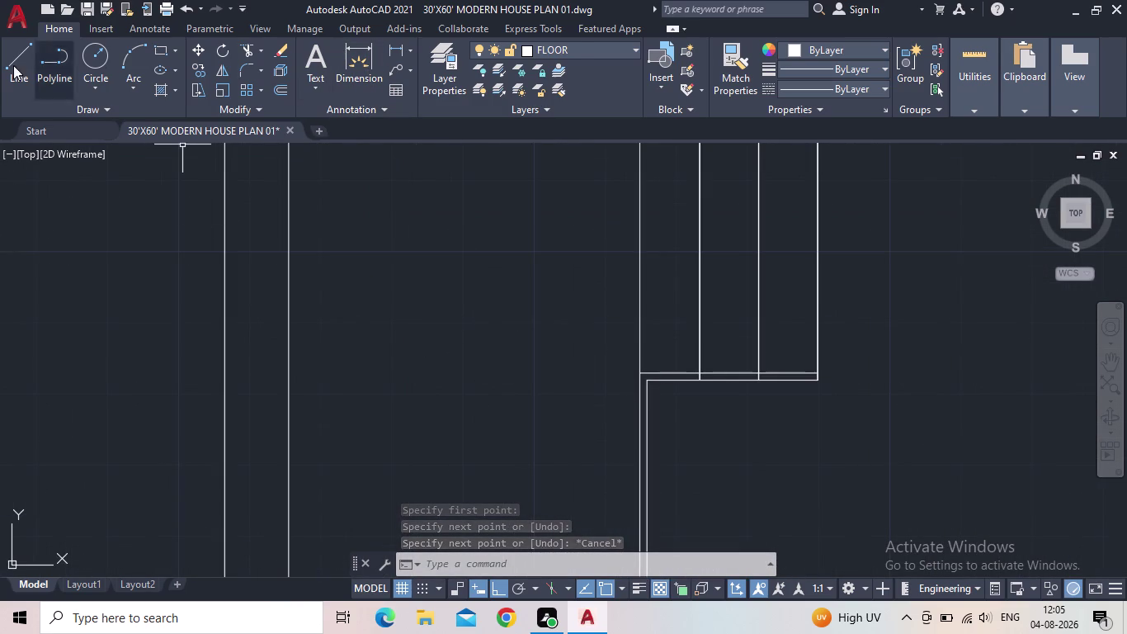
drag(21, 61, 36, 71)
scroll(up, 3)
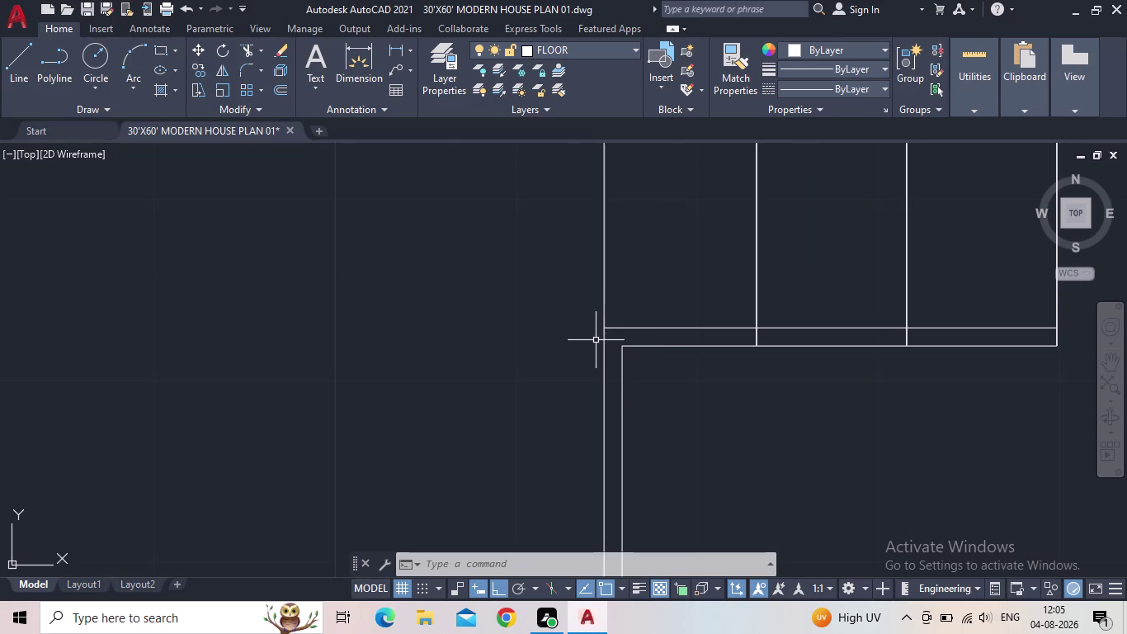
Draw a horizontal landing line from the stair partition corner to the outer wall's inner face.
key(l)
key(Return)
drag(601, 329, 589, 330)
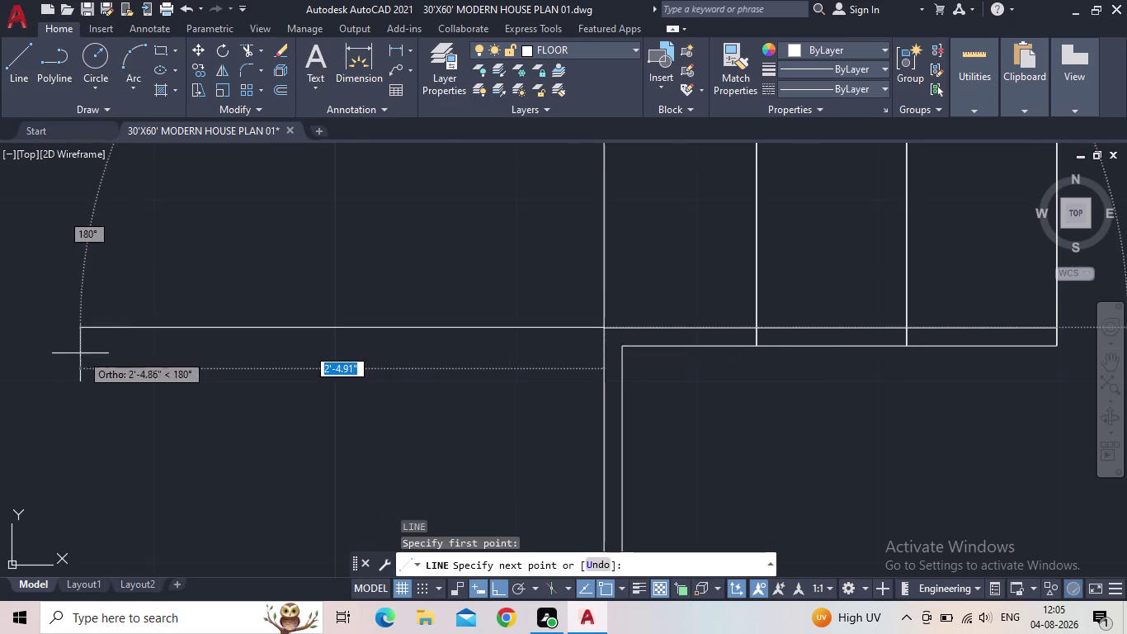
scroll(up, 3)
middle_drag(130, 368, 333, 377)
scroll(down, 3)
scroll(down, 3)
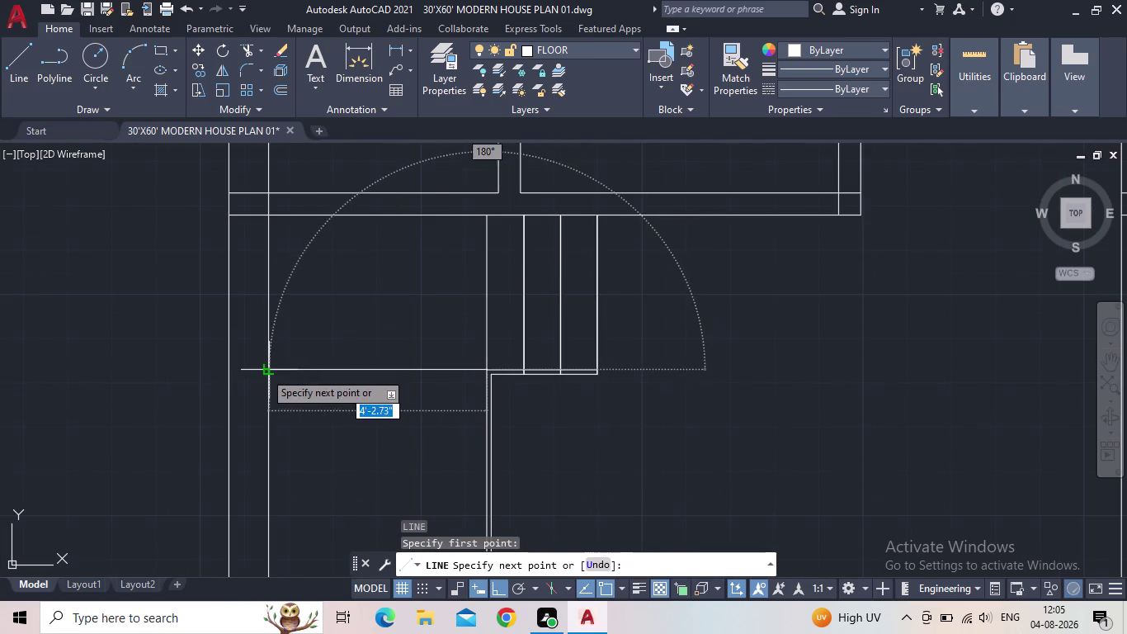
click(264, 370)
key(Escape)
scroll(down, 3)
middle_drag(353, 425, 356, 413)
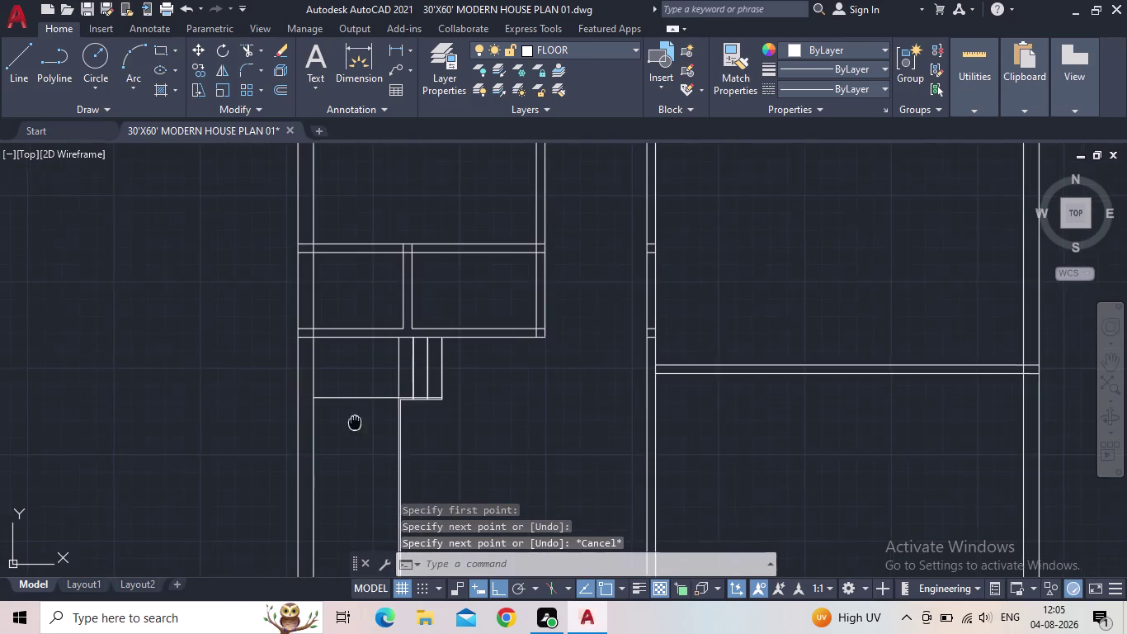
middle_drag(356, 413, 412, 317)
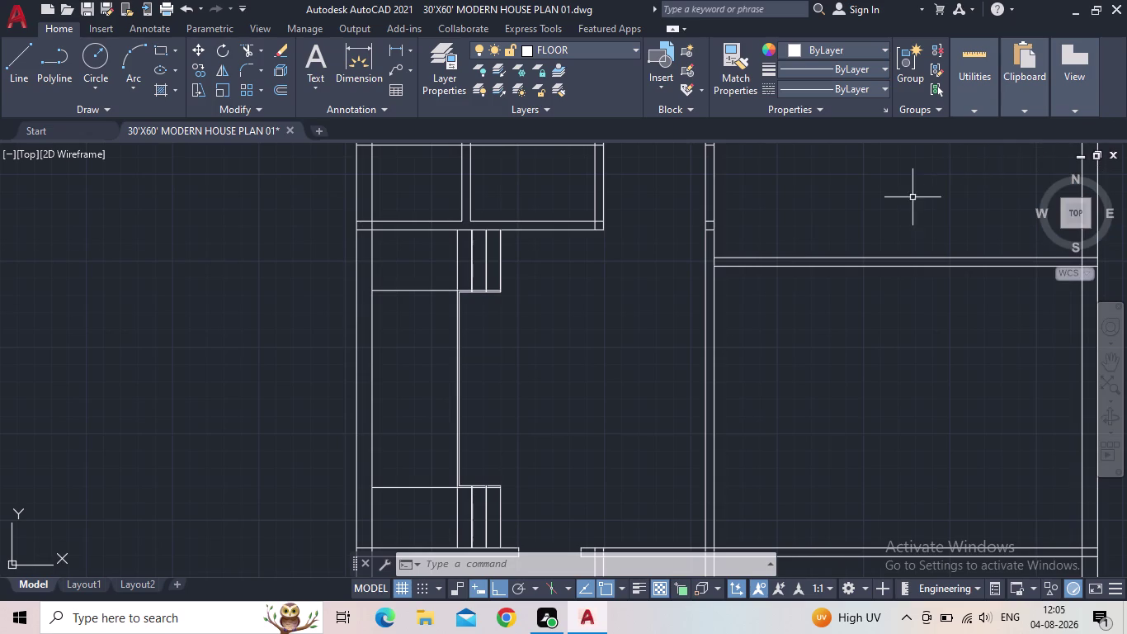
middle_drag(668, 320, 738, 287)
scroll(down, 3)
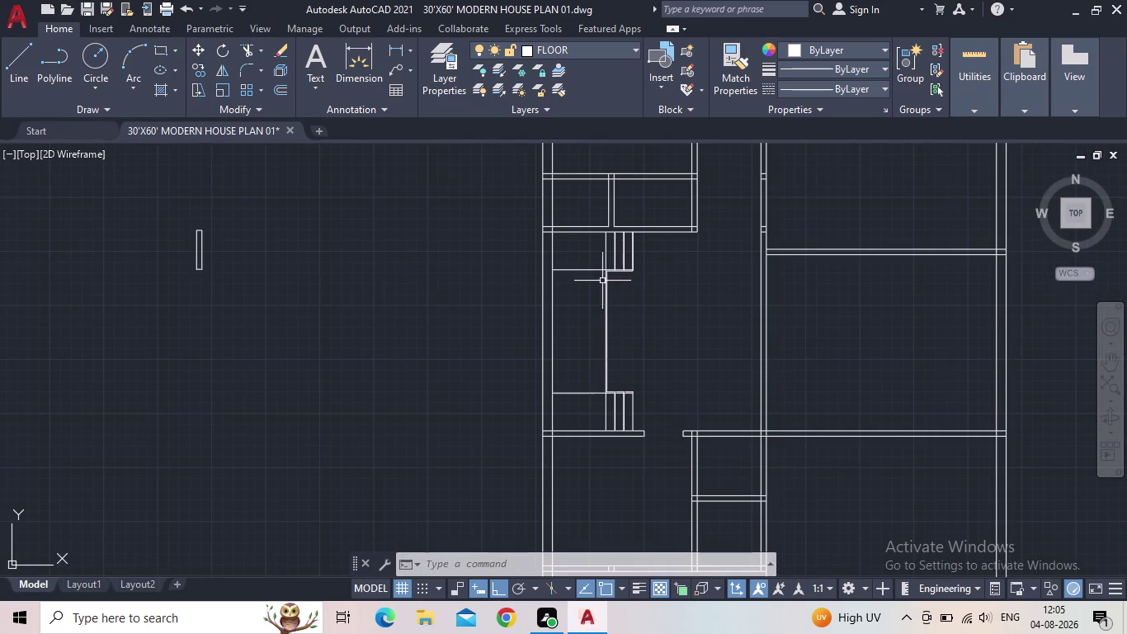
middle_drag(599, 282, 605, 235)
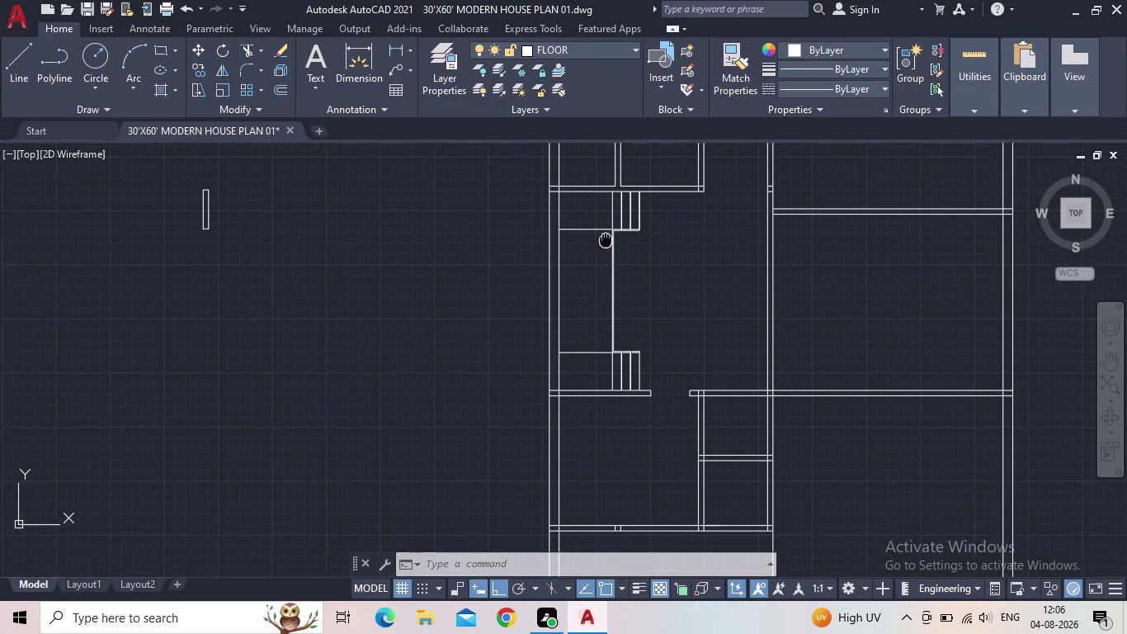
middle_drag(606, 236, 601, 236)
middle_drag(570, 312, 468, 355)
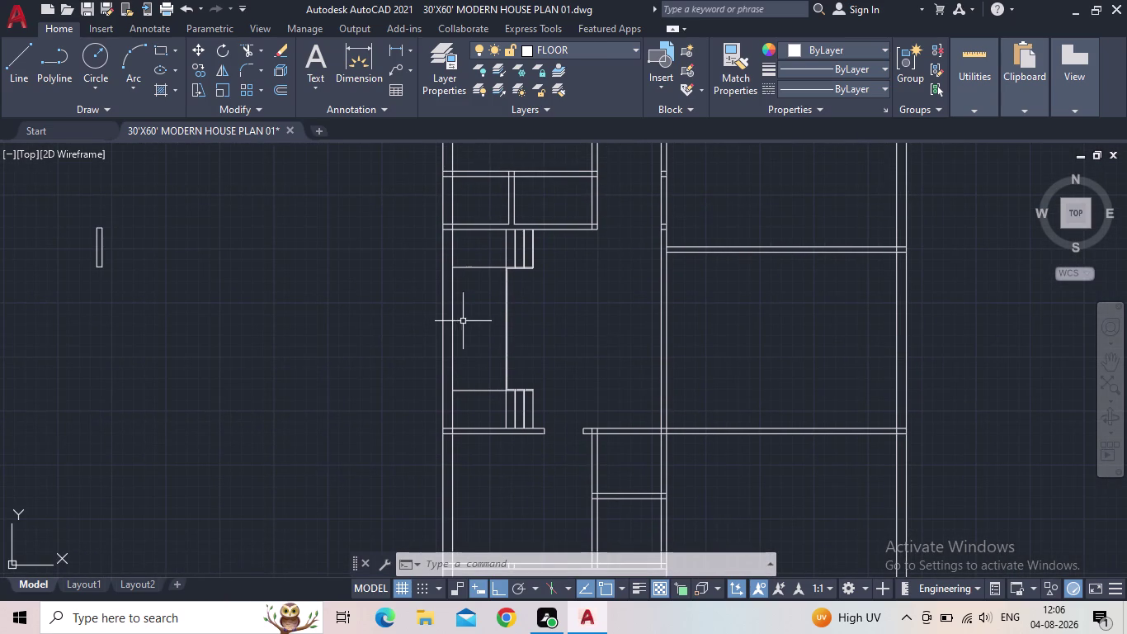
Copy the upper landing line as an 11-item array from its end point.
key(c)
key(o)
key(Return)
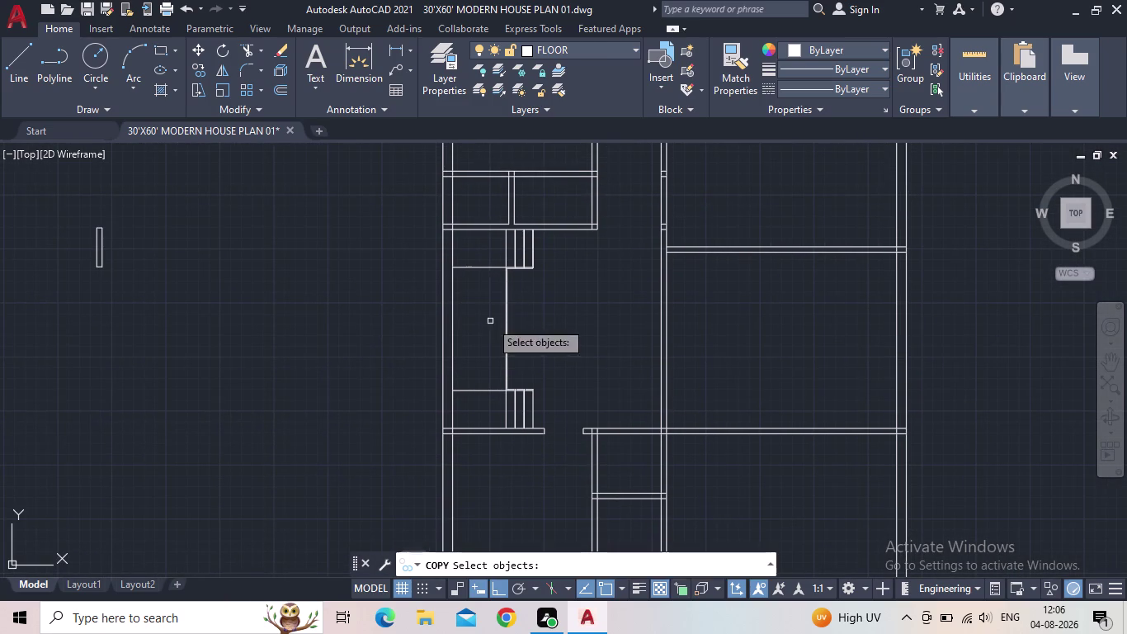
click(483, 296)
click(478, 260)
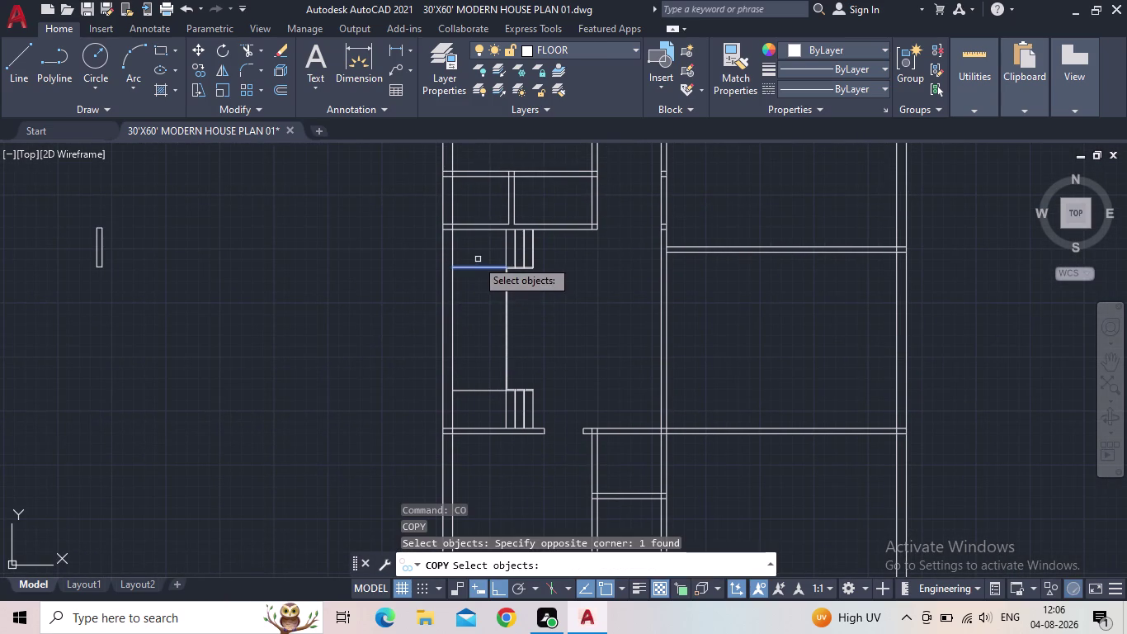
key(space)
scroll(up, 3)
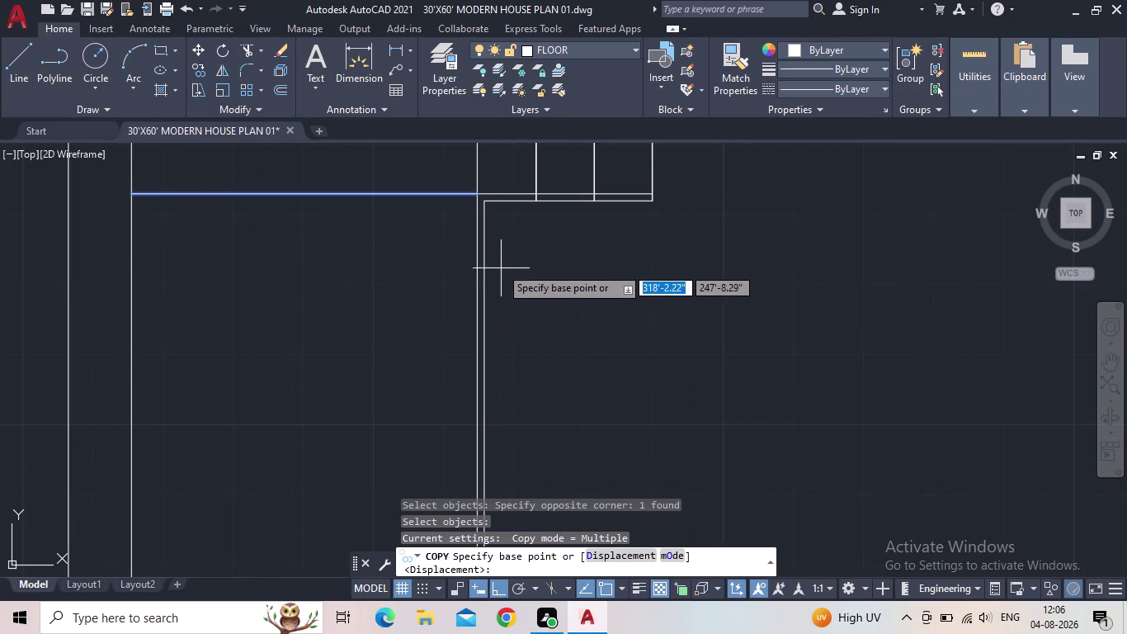
click(478, 192)
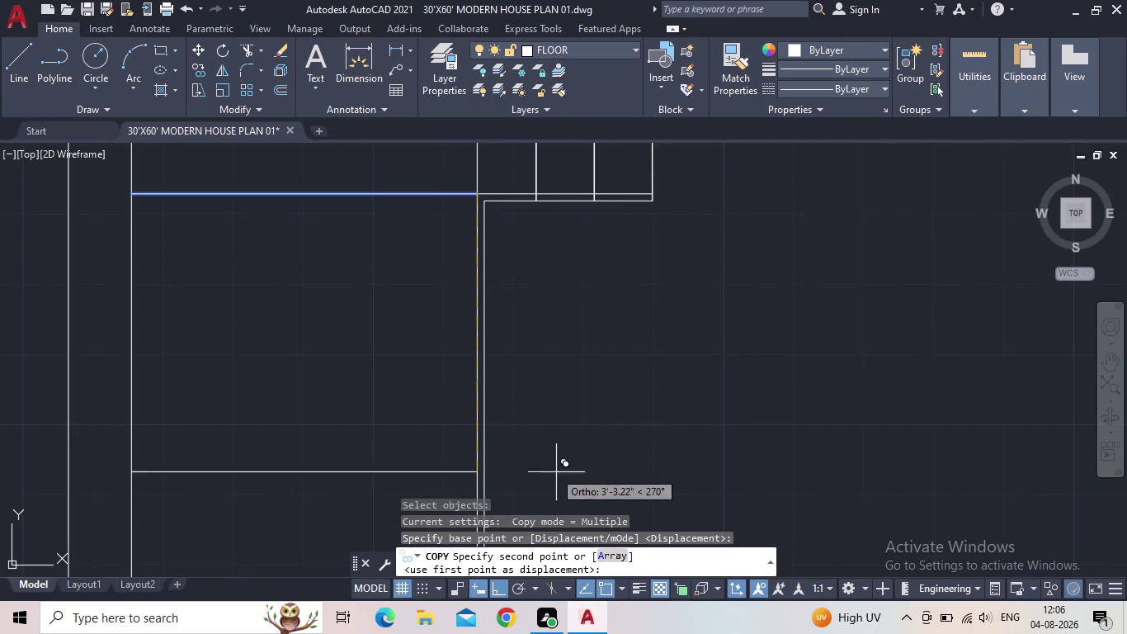
click(612, 554)
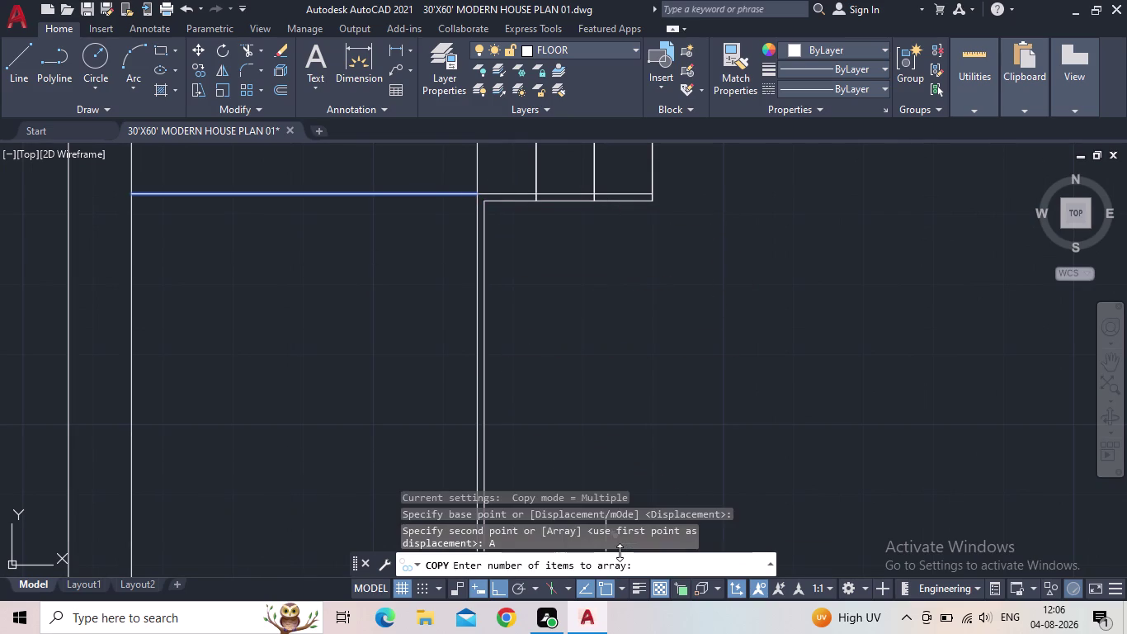
text(11)
key(Return)
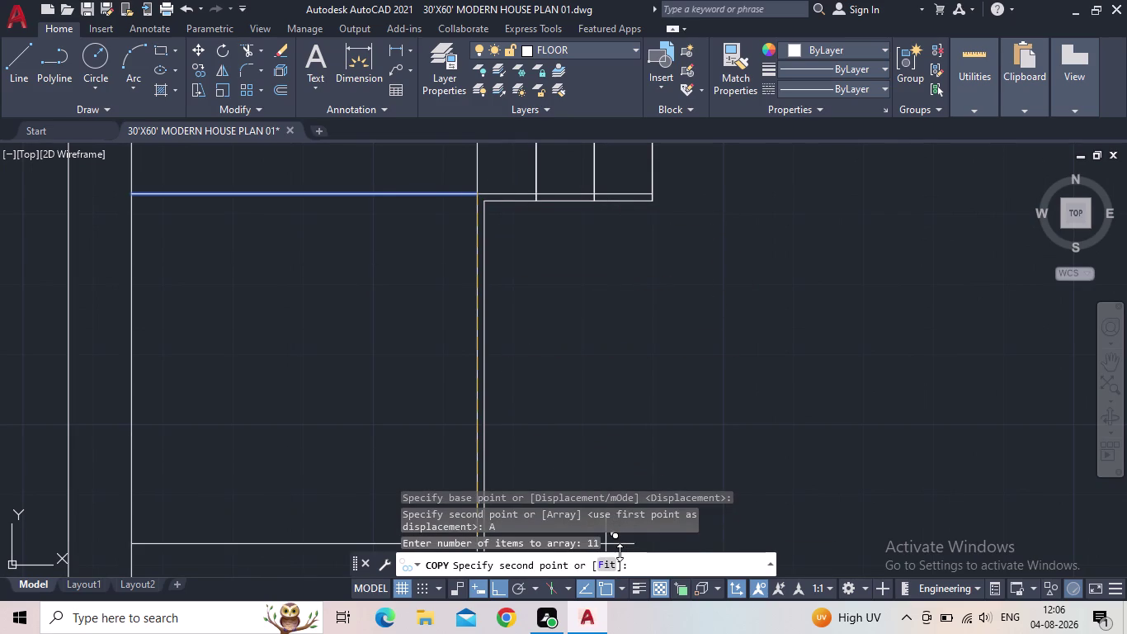
Set the array spacing down the flight to place the eleven stair treads.
scroll(down, 3)
middle_drag(456, 262, 512, 225)
scroll(down, 3)
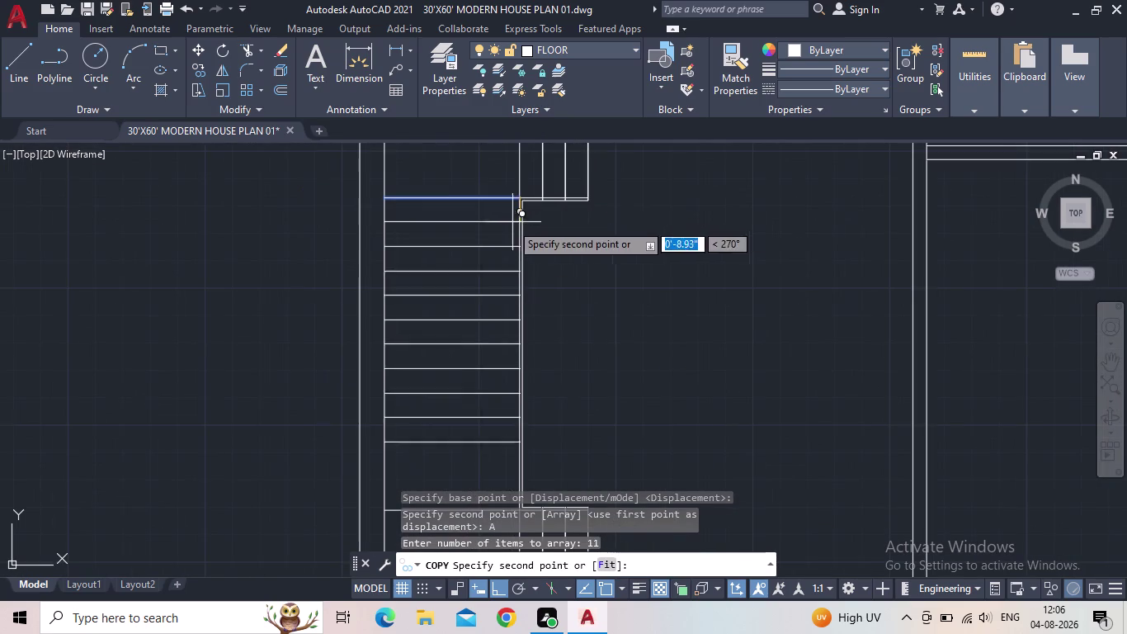
middle_drag(513, 236, 559, 171)
scroll(down, 3)
middle_drag(558, 170, 530, 235)
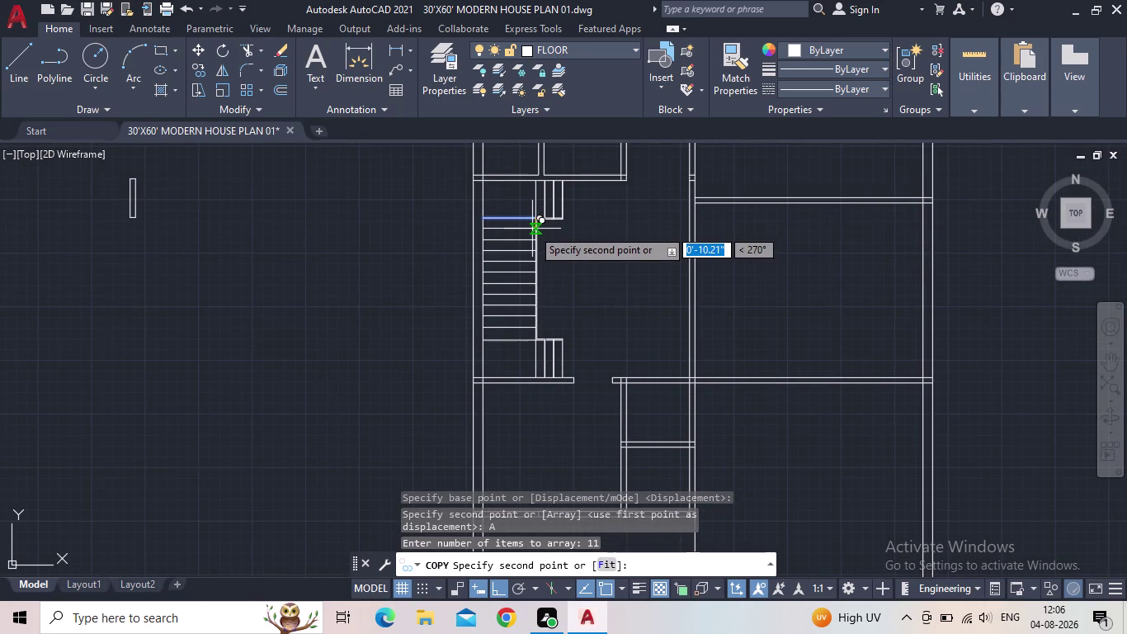
scroll(up, 3)
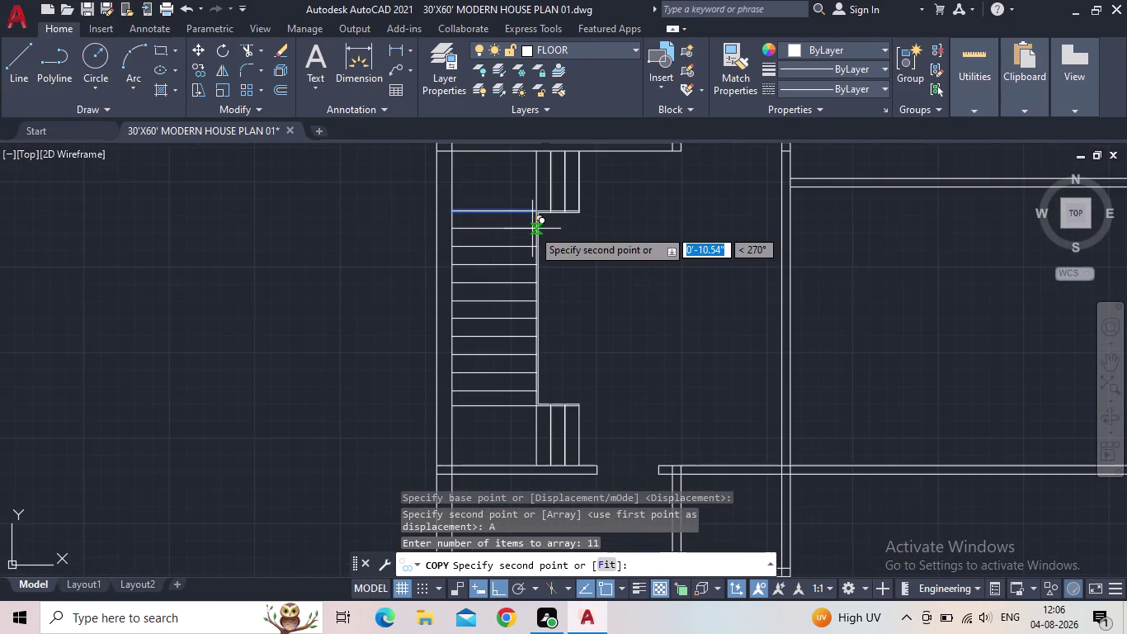
click(532, 229)
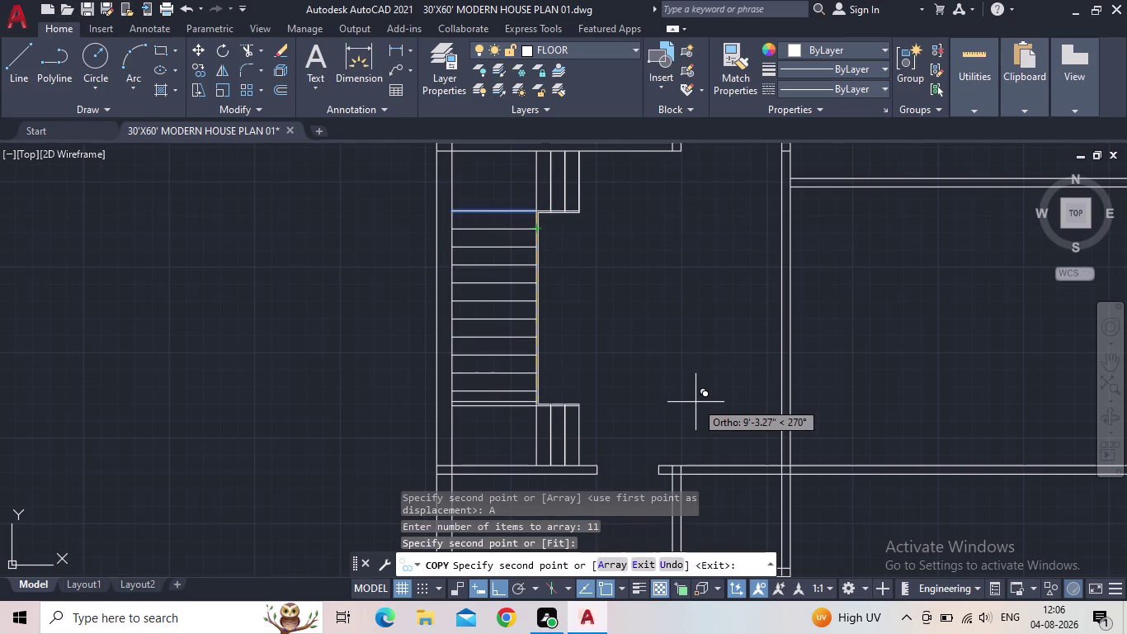
key(Escape)
Review the completed staircase, save, and bring the whole plan into view.
scroll(down, 3)
middle_click(636, 376)
scroll(up, 3)
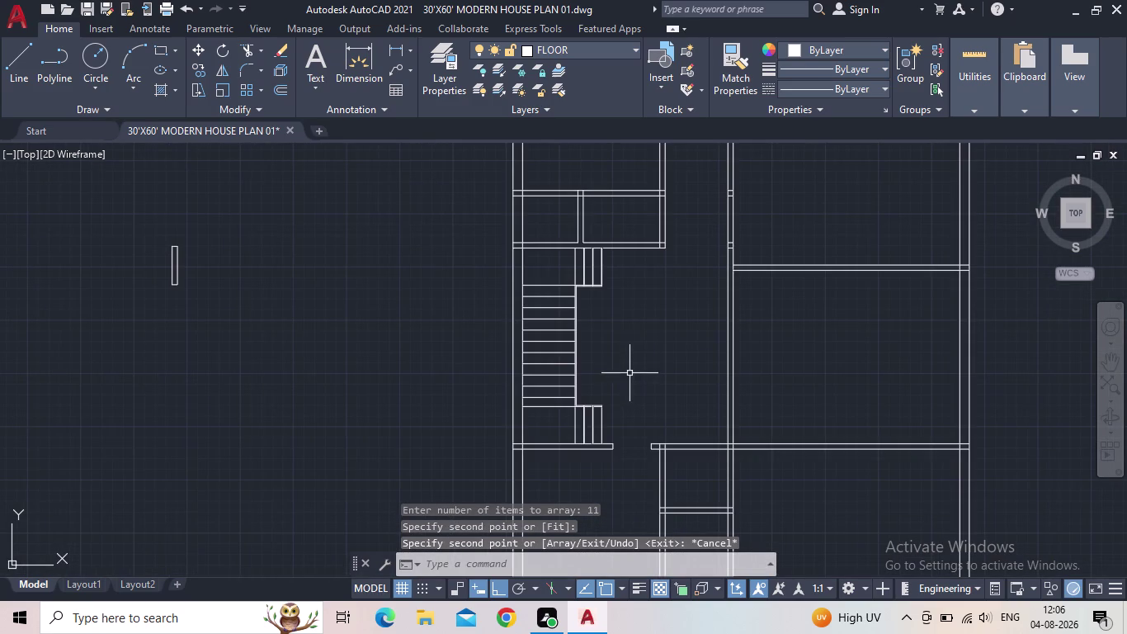
middle_drag(647, 296, 649, 304)
click(91, 9)
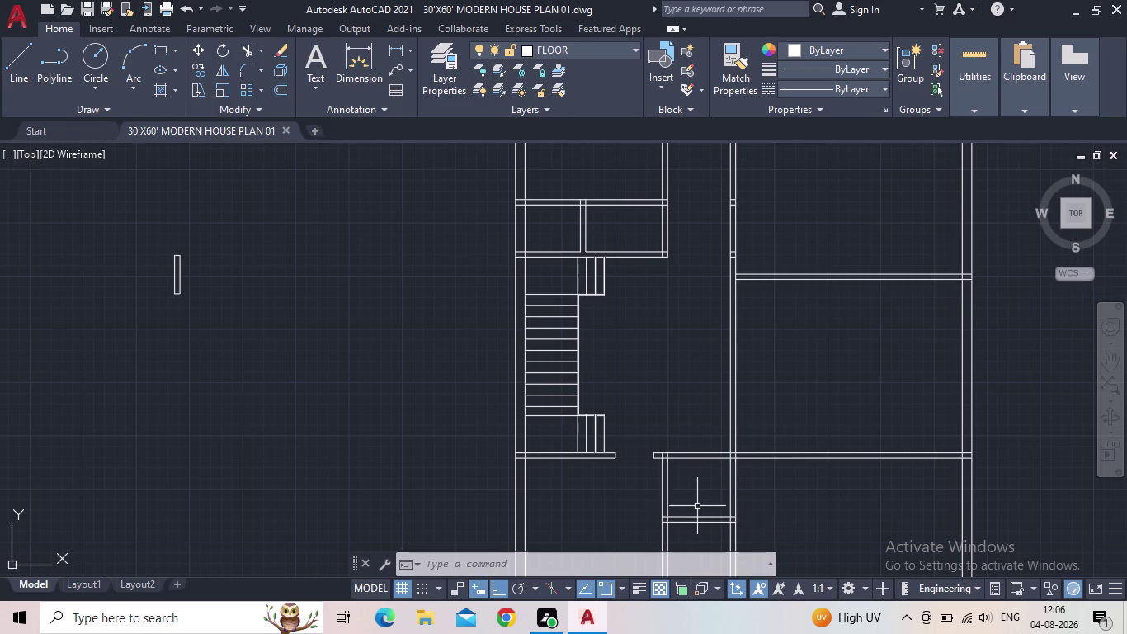
scroll(down, 3)
middle_drag(702, 506, 654, 440)
Window-select and delete the stray rectangle left of the floor plan.
drag(432, 376, 296, 321)
click(213, 262)
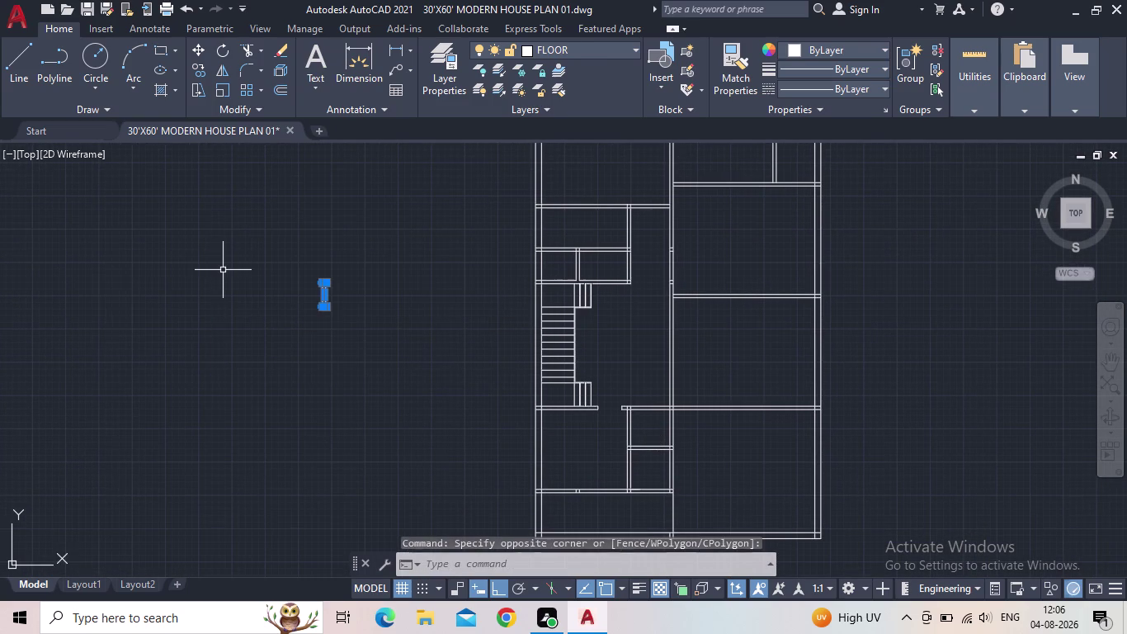
key(Delete)
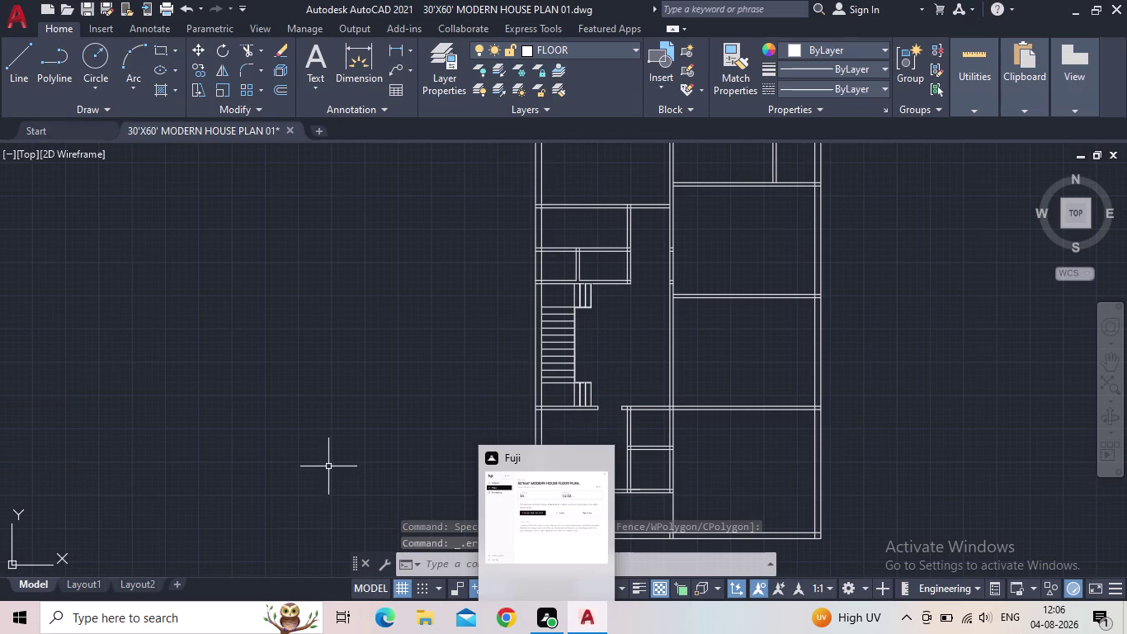
Pan to frame the room below the staircase and start the Rectangle tool.
middle_drag(402, 396, 353, 399)
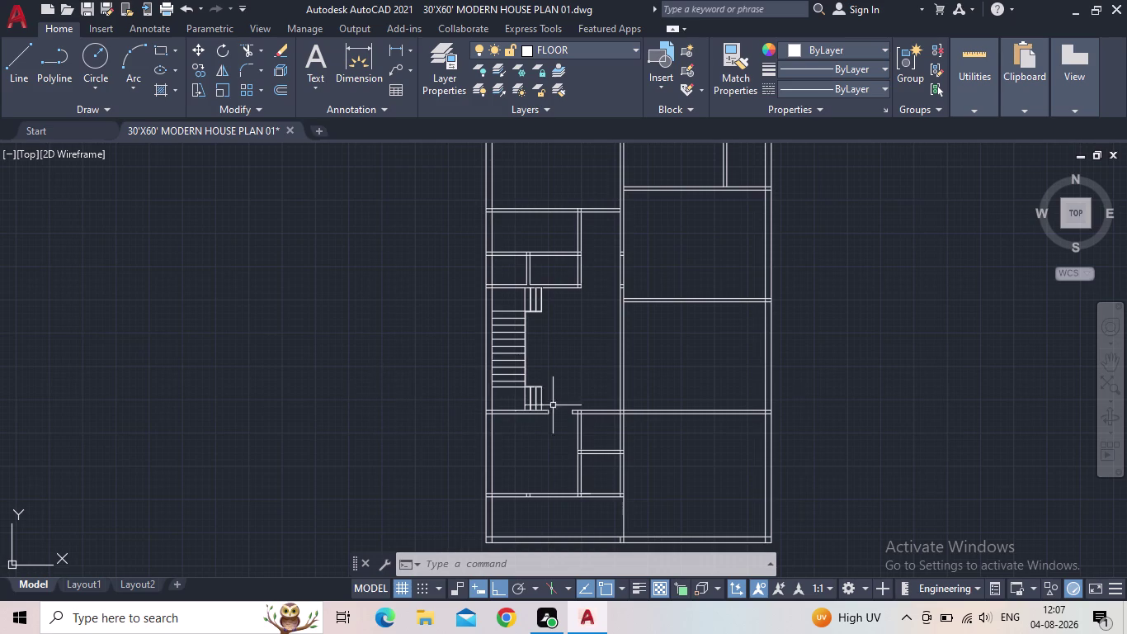
middle_drag(590, 393, 551, 400)
scroll(up, 3)
middle_drag(508, 450, 497, 426)
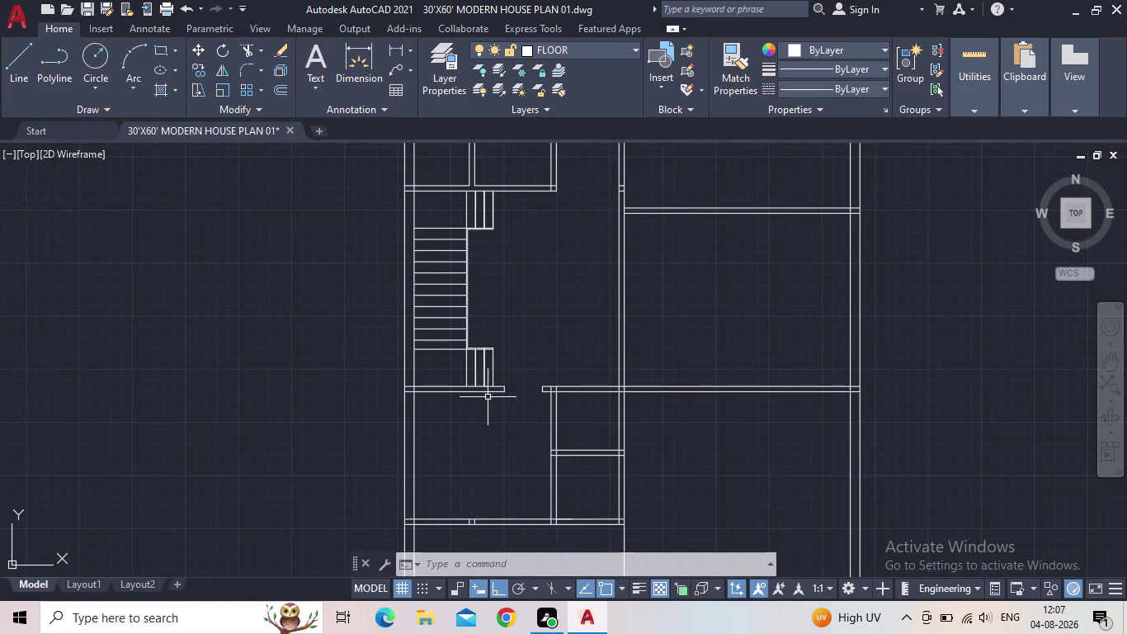
middle_drag(484, 427, 487, 391)
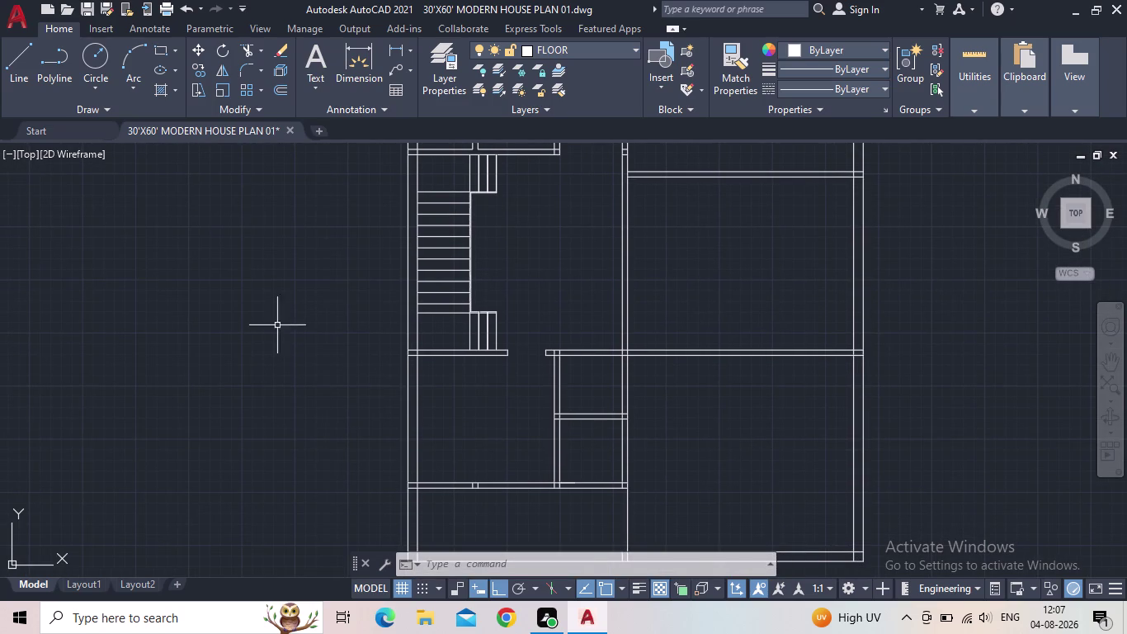
click(164, 52)
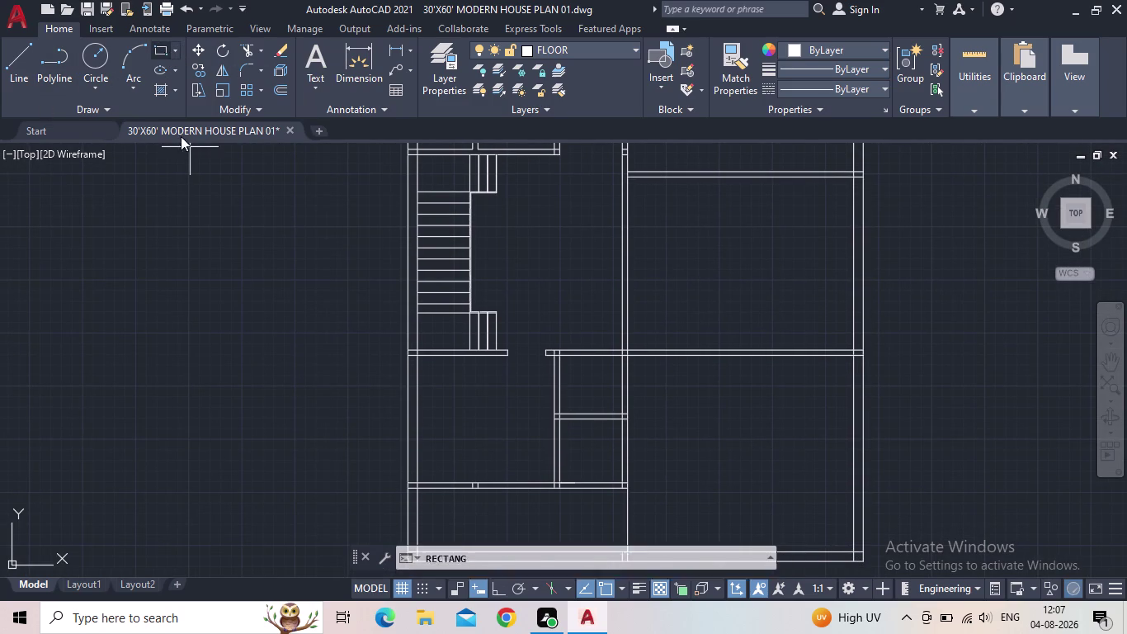
Draw a rectangle along the bottom wall of the room below the staircase.
middle_drag(359, 432, 328, 320)
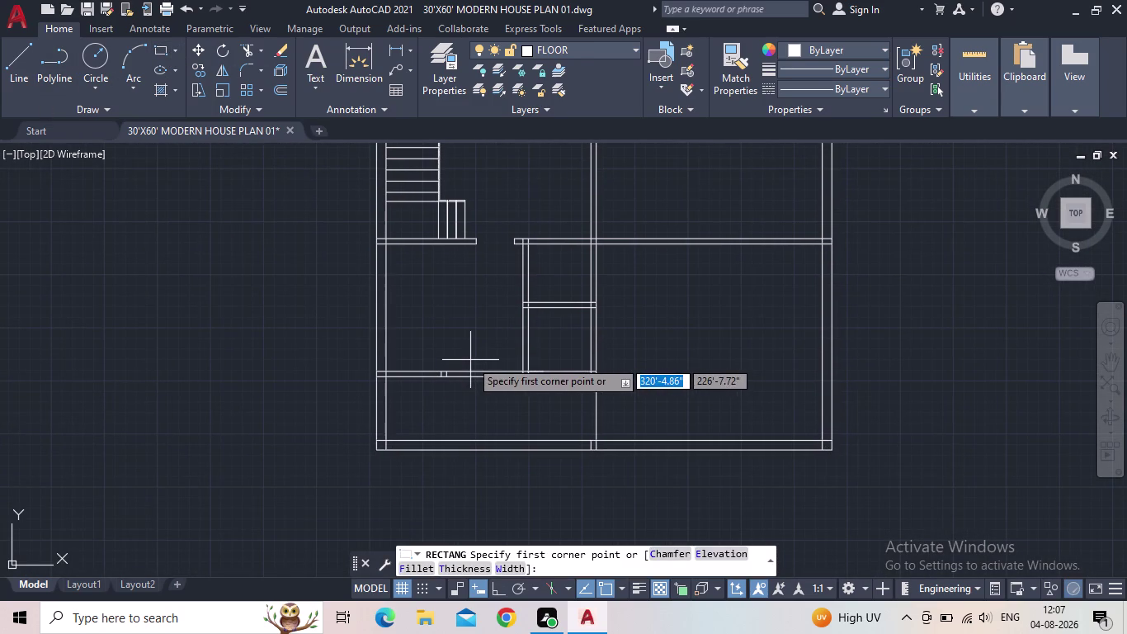
scroll(up, 3)
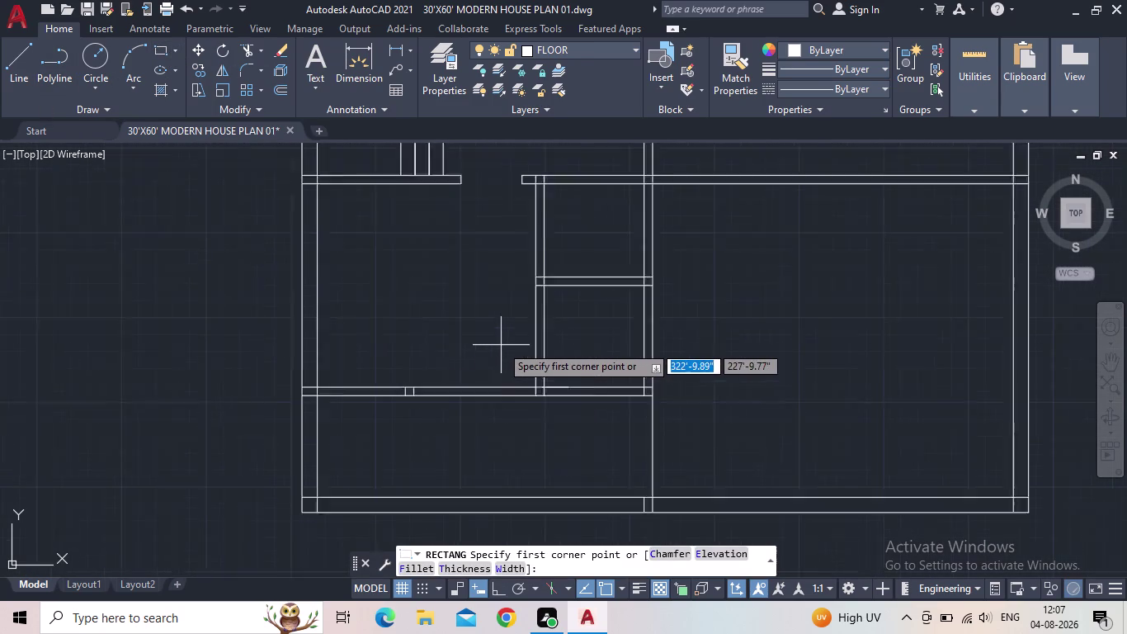
scroll(down, 3)
middle_drag(539, 358, 559, 302)
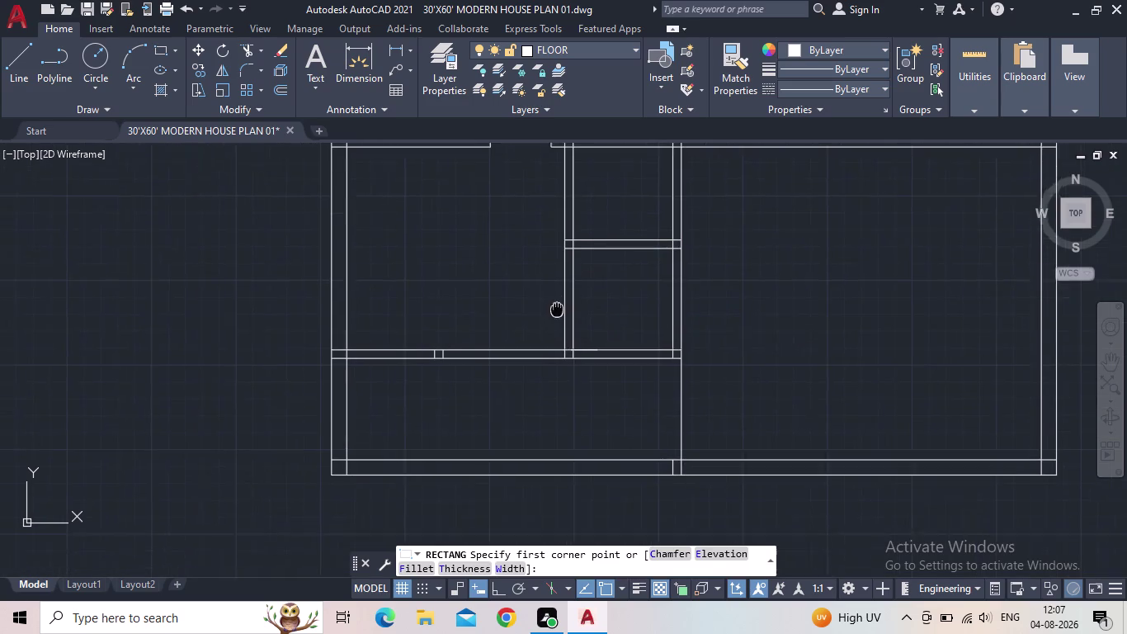
middle_drag(559, 302, 562, 294)
drag(573, 329, 559, 327)
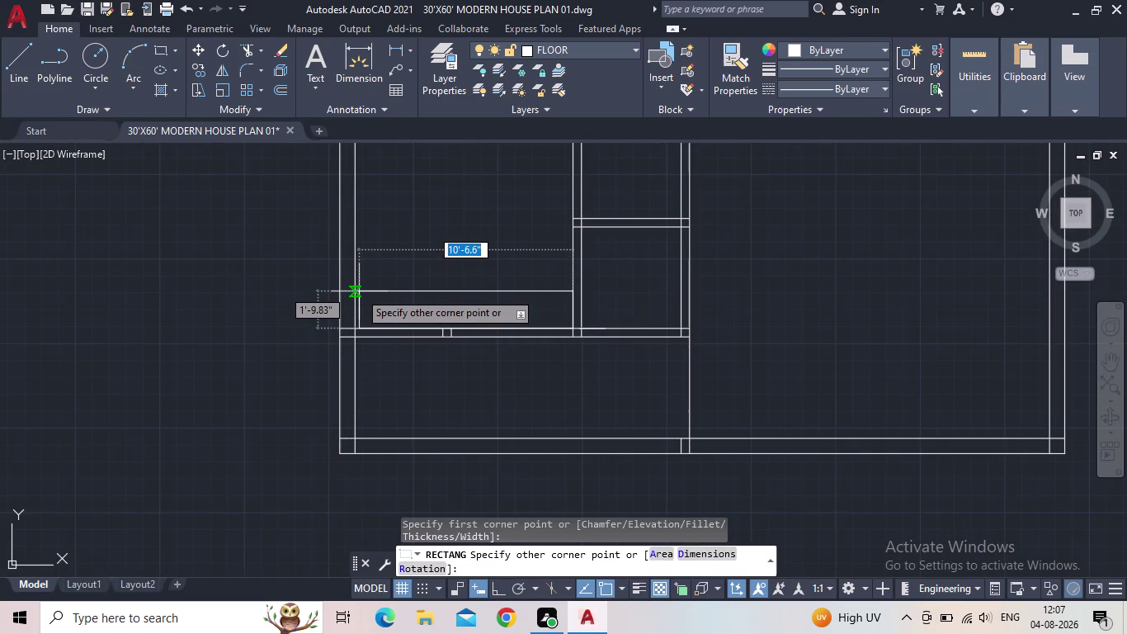
click(359, 292)
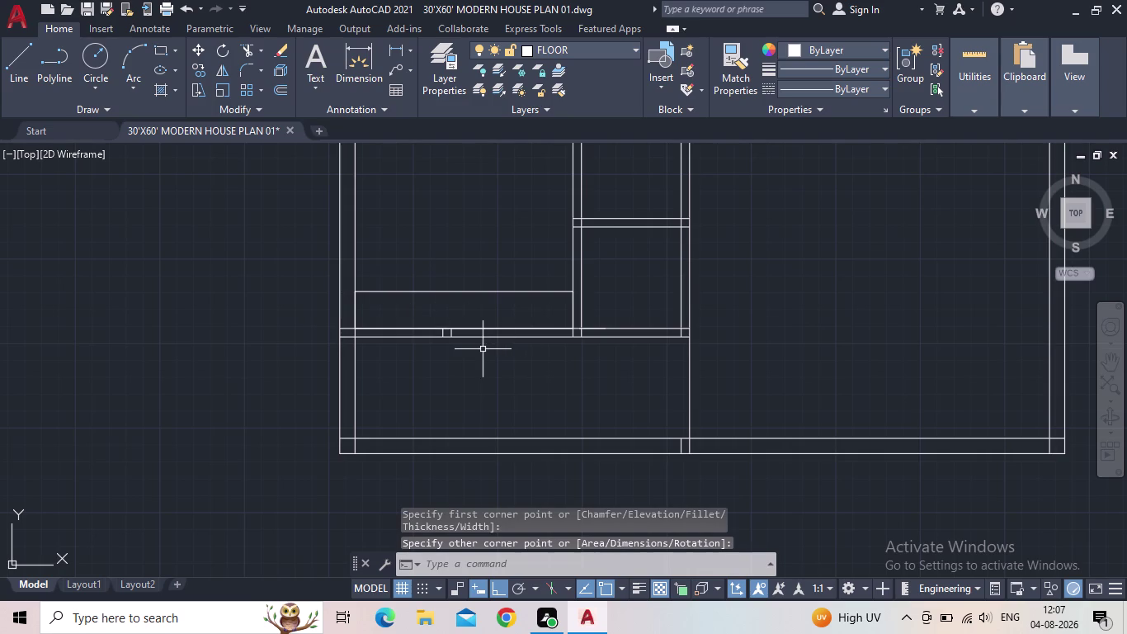
Draw a second, tall rectangle along the room's left wall, overlapping the first.
key(space)
click(358, 328)
middle_drag(409, 231, 416, 272)
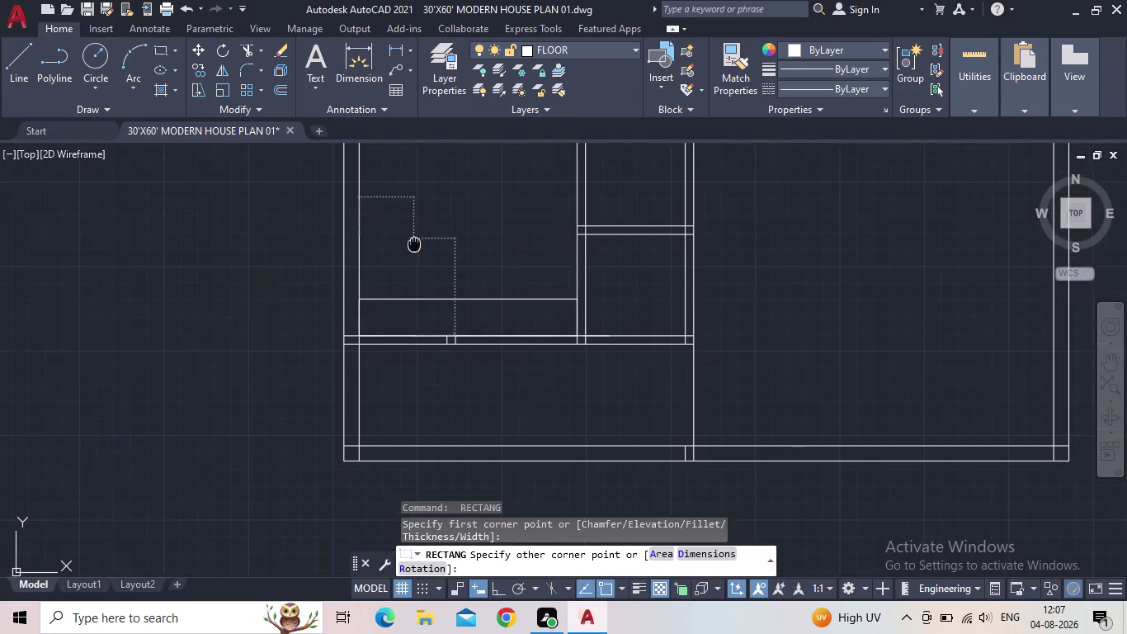
middle_drag(416, 271, 436, 352)
scroll(down, 3)
scroll(up, 3)
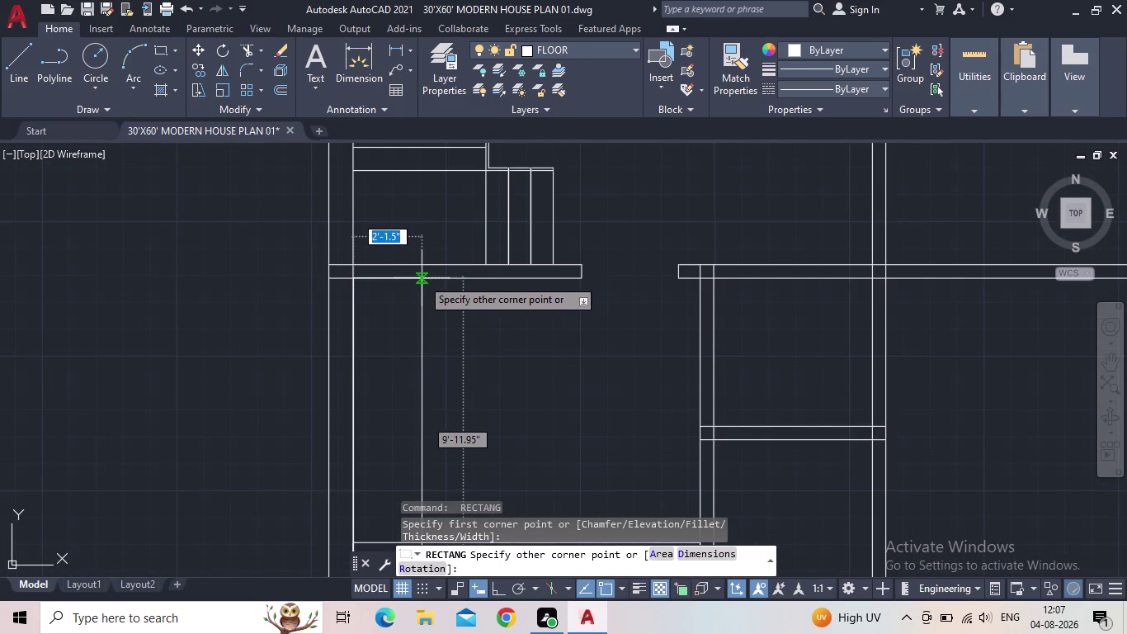
click(427, 278)
scroll(down, 3)
middle_drag(495, 339, 462, 287)
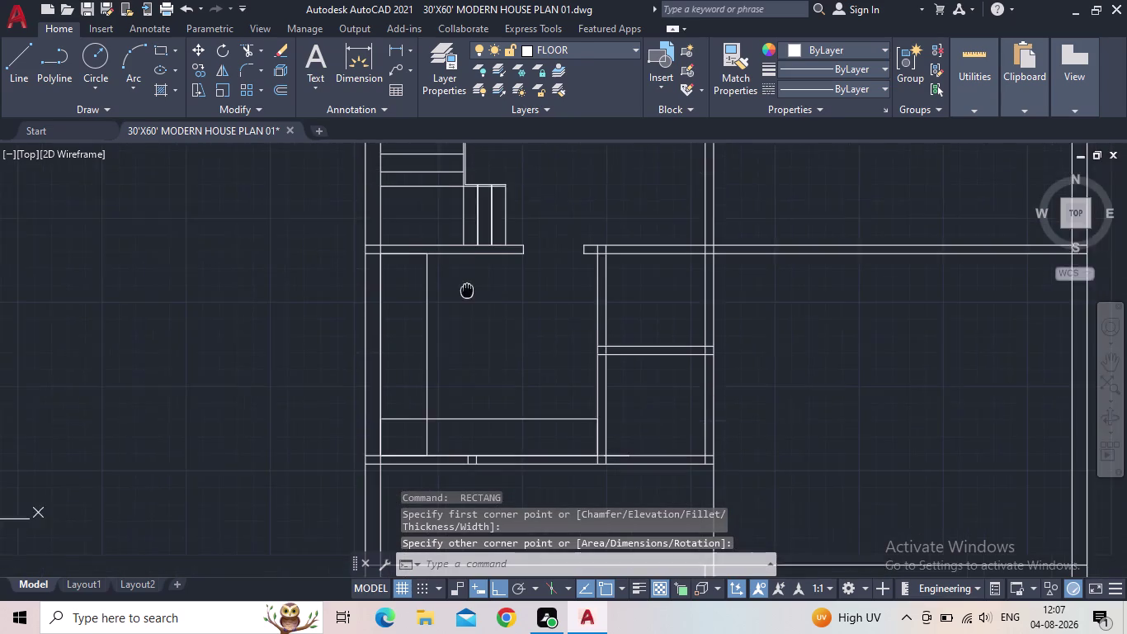
middle_drag(462, 287, 457, 284)
Trim the two overlapping segments where the rectangles meet at the corner.
text(TR)
key(space)
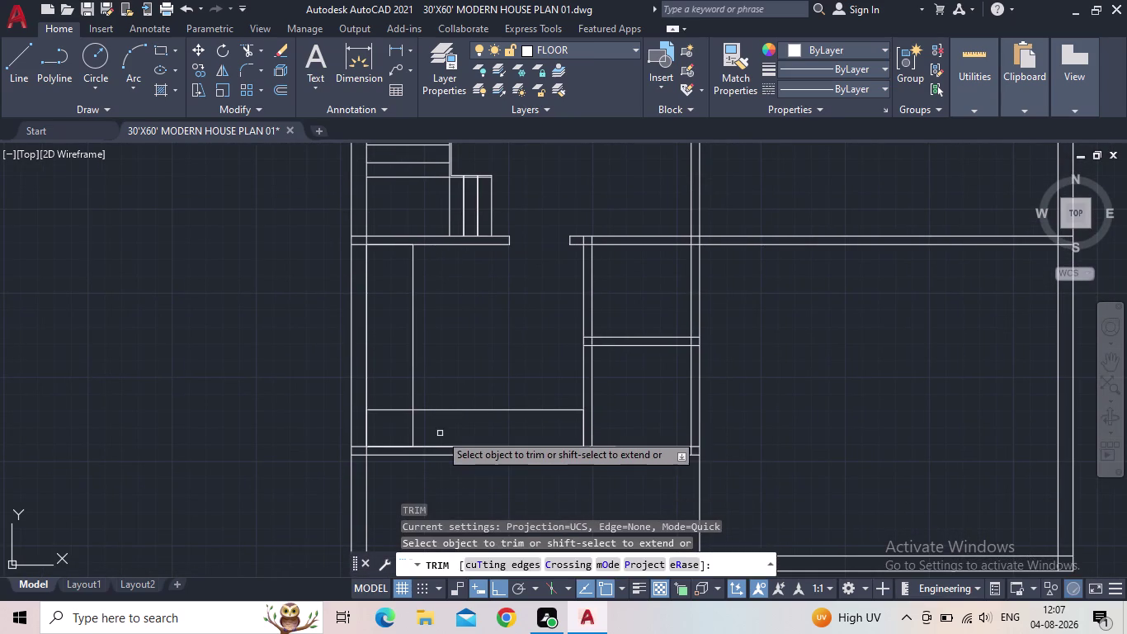
drag(438, 433, 397, 393)
scroll(up, 3)
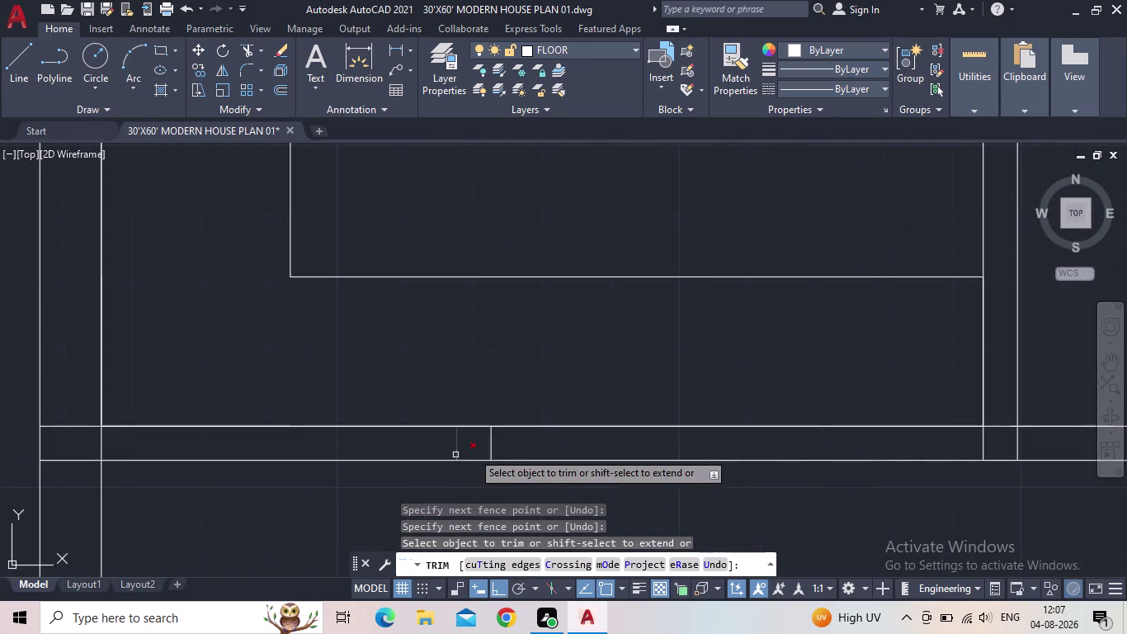
drag(509, 440, 450, 438)
scroll(down, 3)
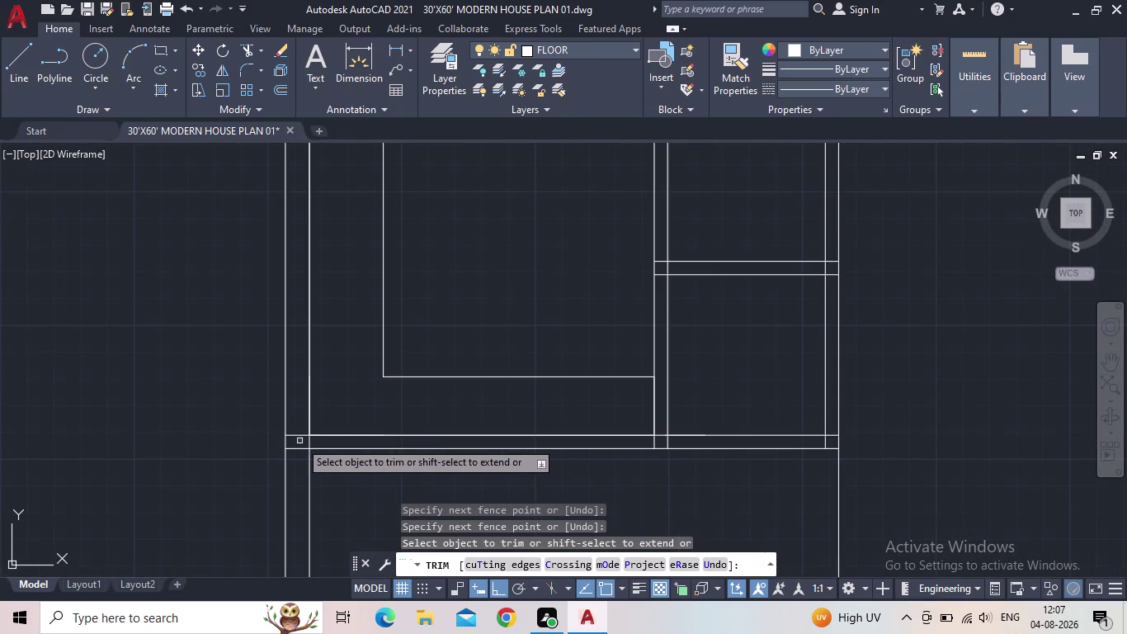
Trim the remaining overlaps inside the L-shape and save the drawing.
drag(300, 457, 301, 420)
scroll(up, 3)
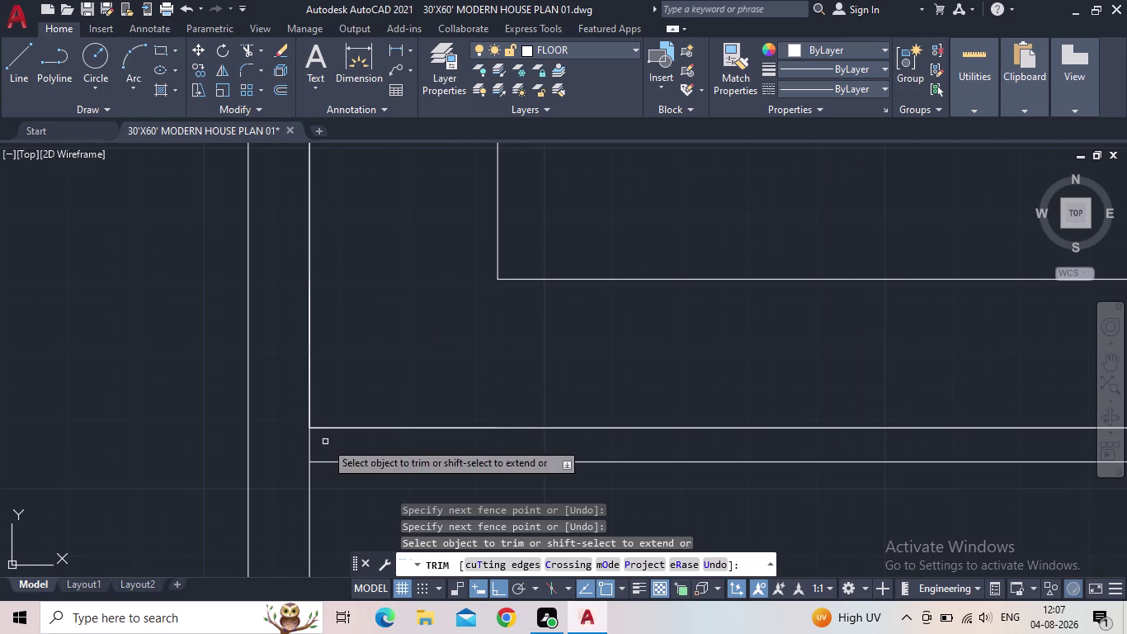
drag(325, 441, 304, 444)
scroll(down, 3)
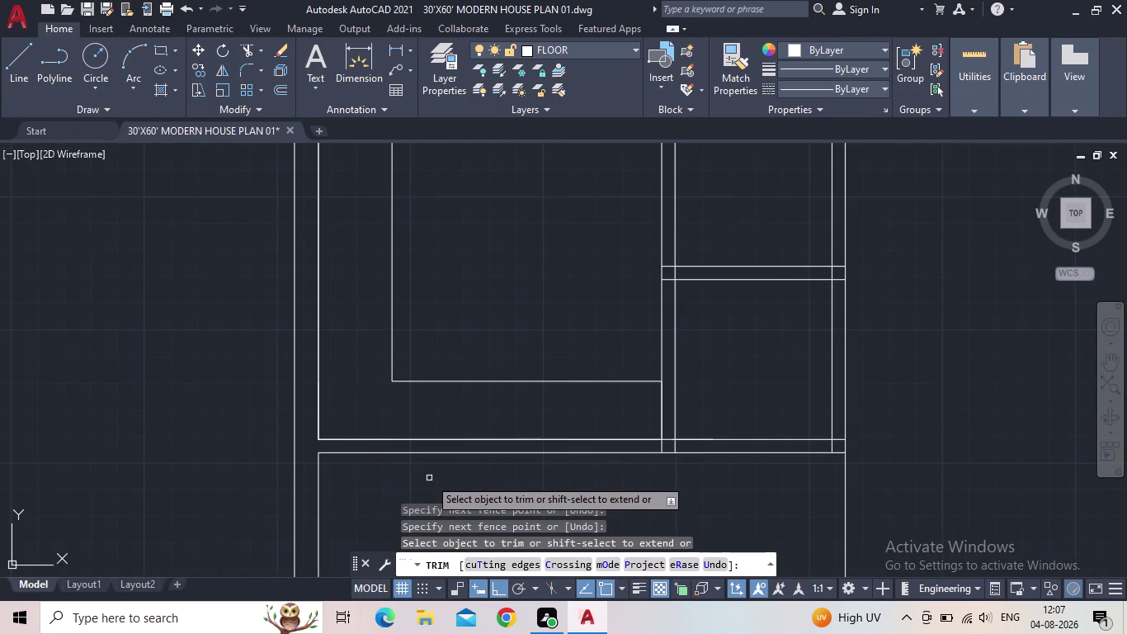
key(Escape)
click(89, 13)
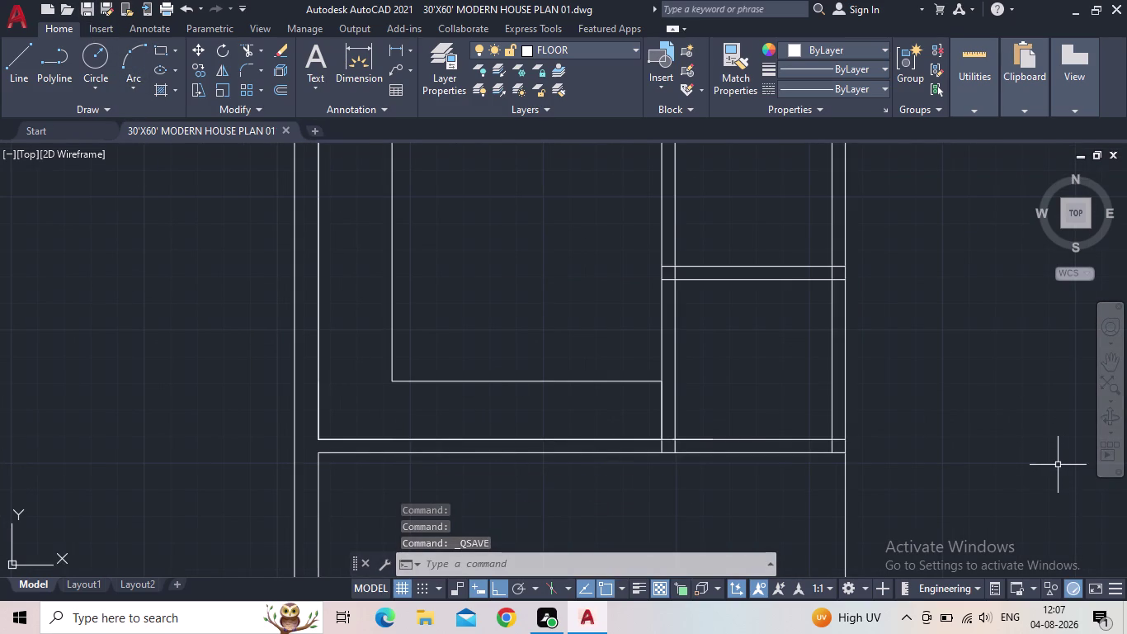
scroll(down, 3)
middle_drag(433, 410, 532, 526)
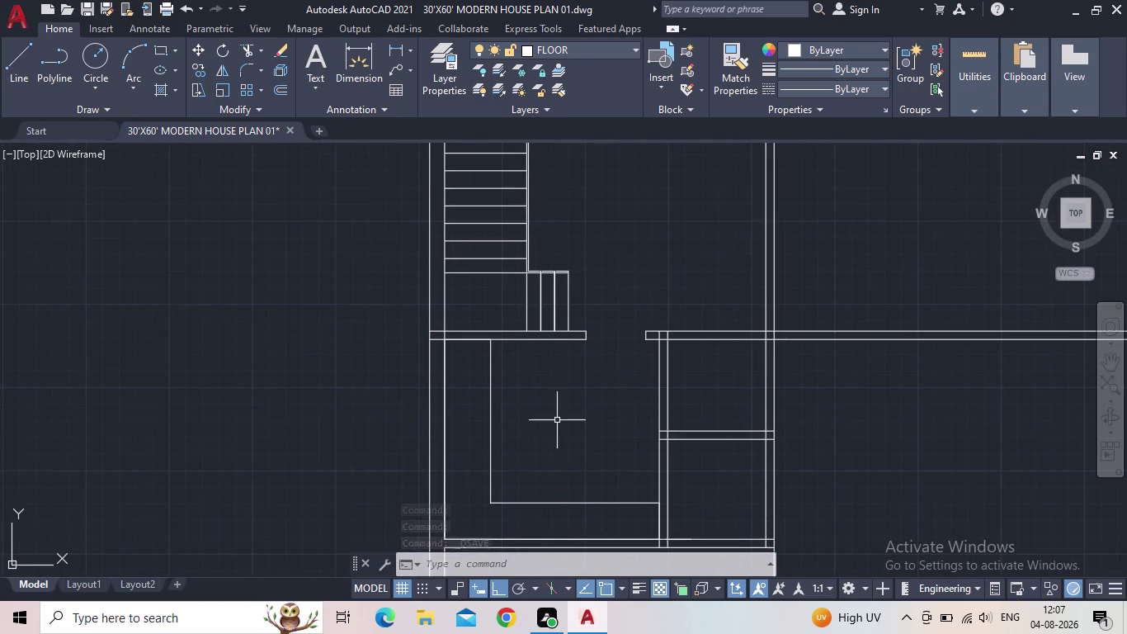
middle_drag(593, 382, 588, 348)
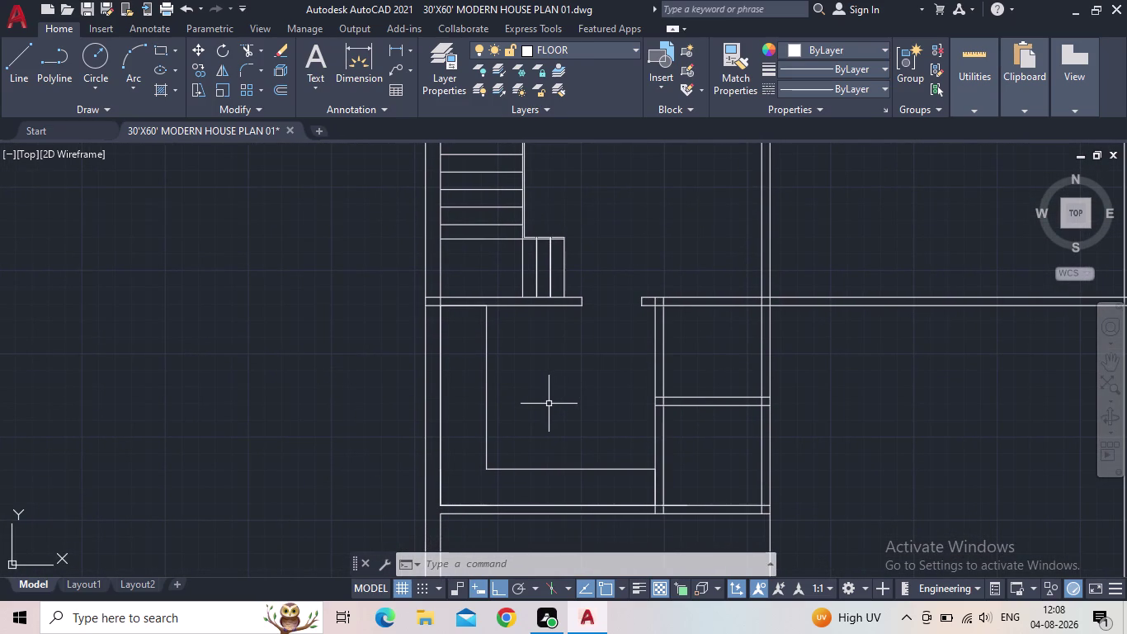
middle_drag(551, 403, 534, 406)
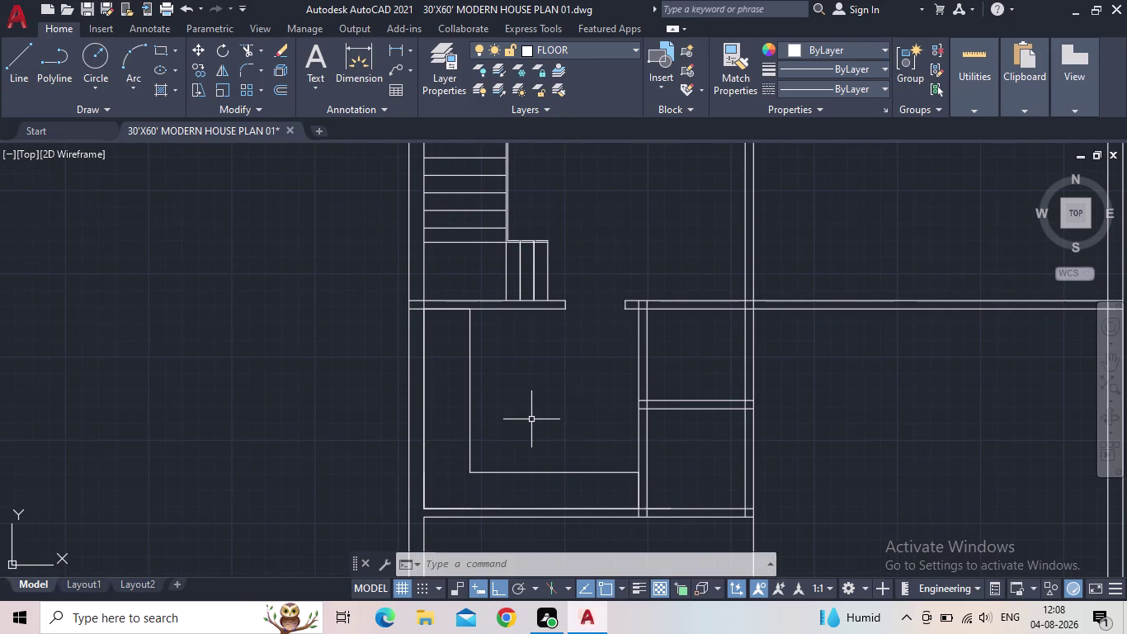
middle_click(533, 424)
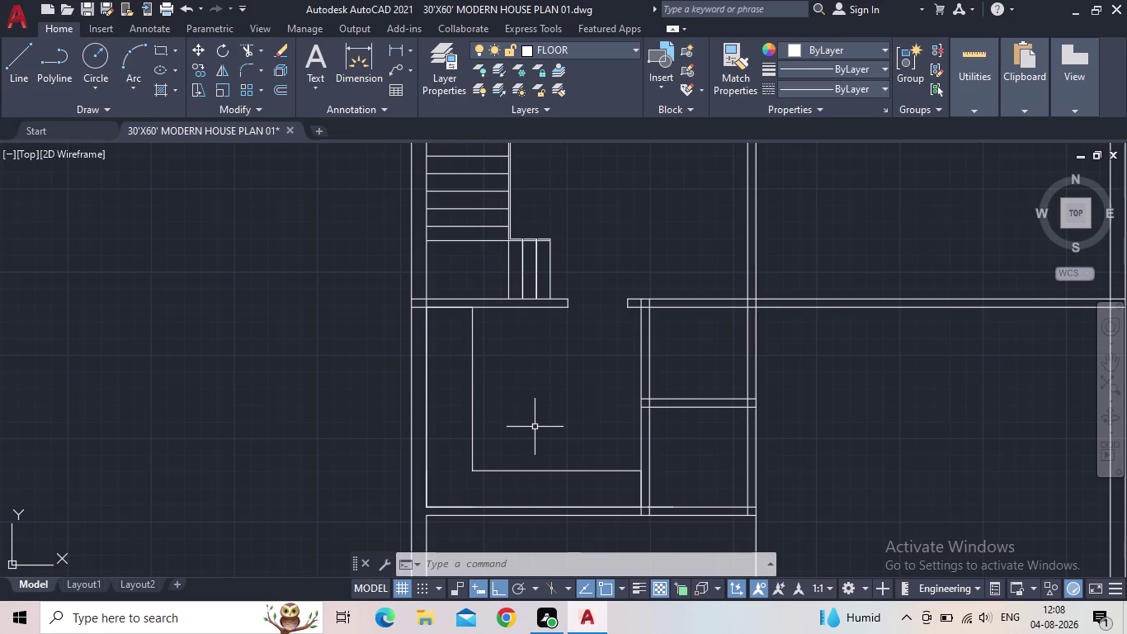
middle_click(549, 432)
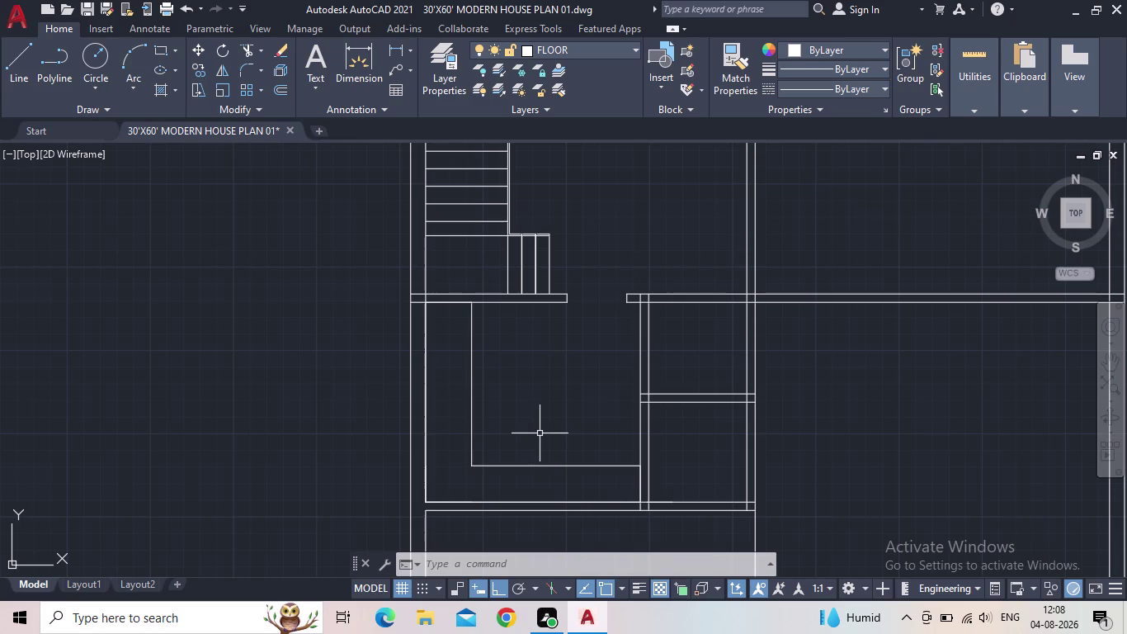
middle_drag(550, 435, 594, 426)
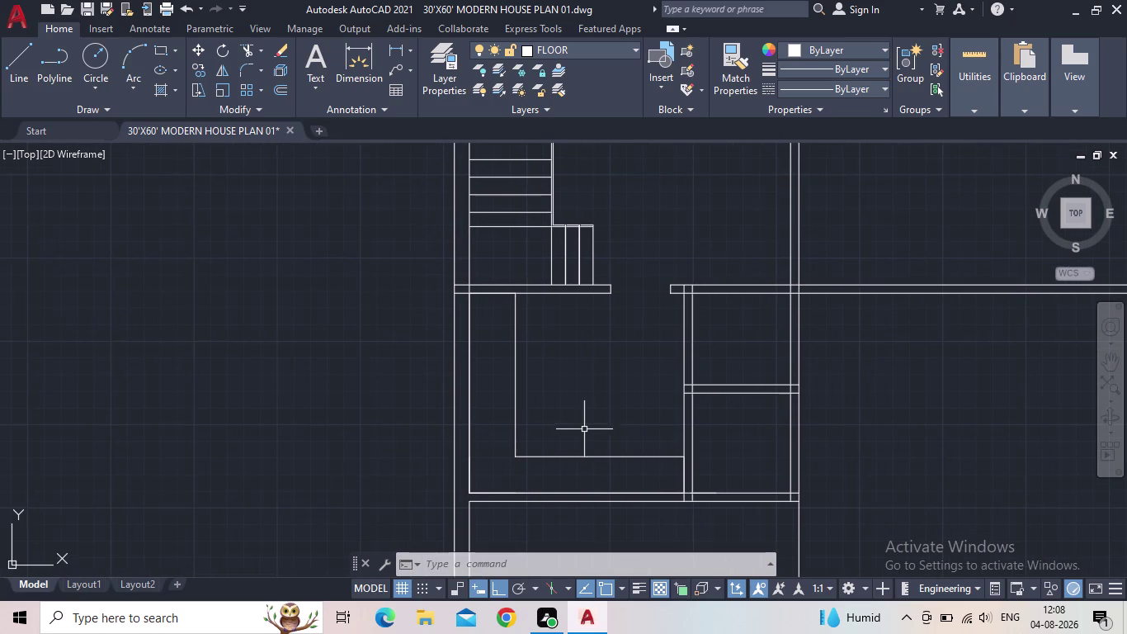
Zoom out and pan to bring the staircase and surrounding rooms into view.
scroll(down, 3)
middle_drag(584, 413, 562, 460)
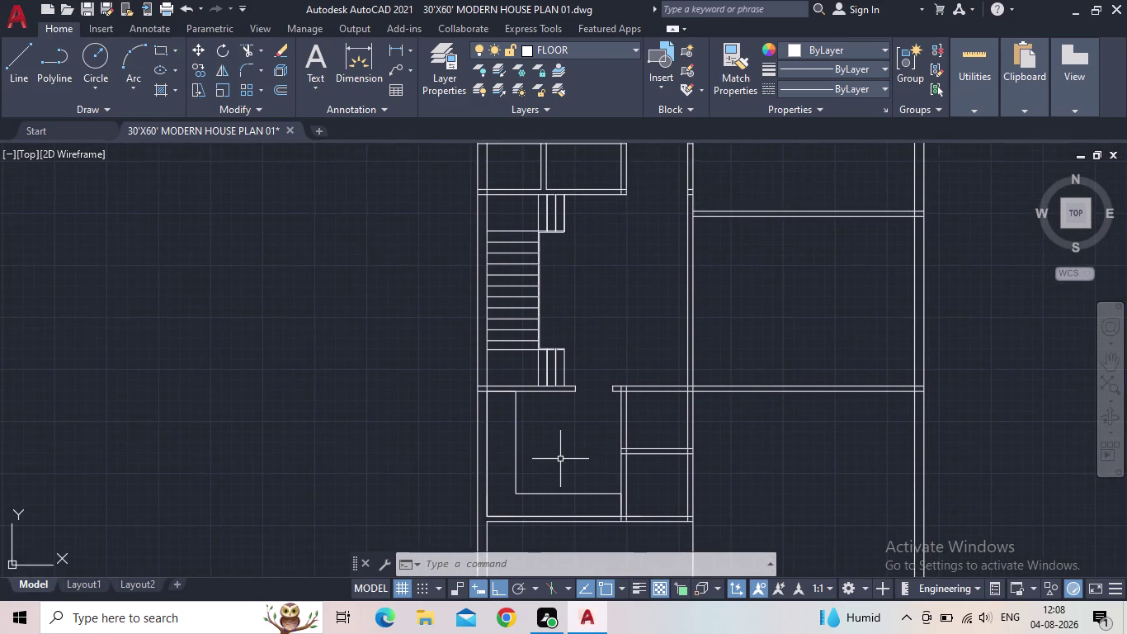
scroll(down, 3)
middle_drag(559, 457, 539, 458)
scroll(down, 3)
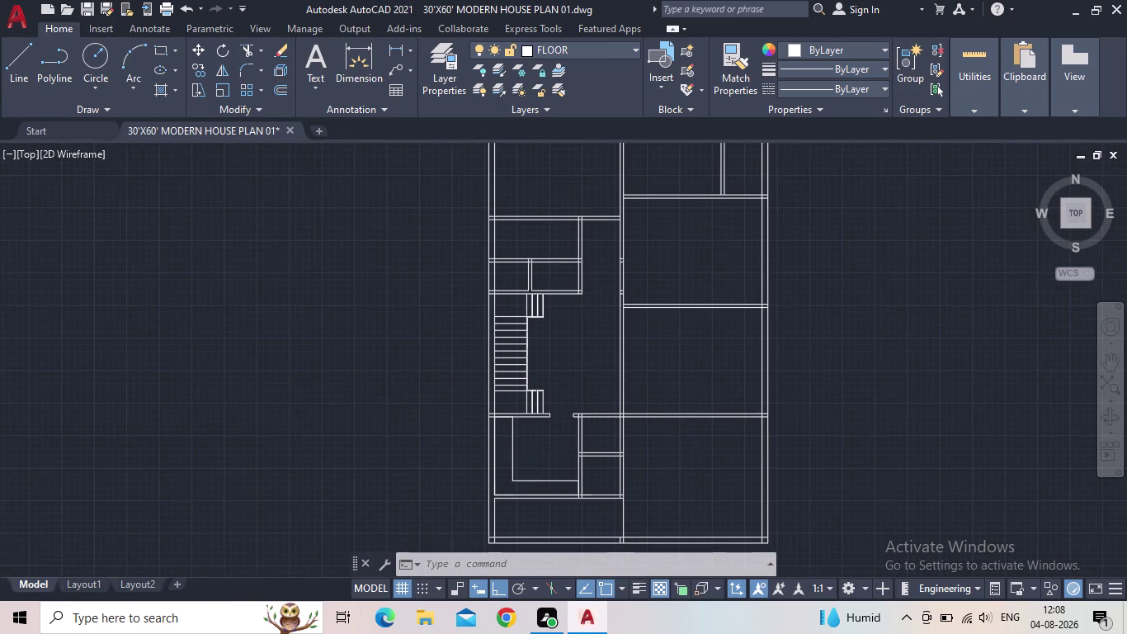
scroll(up, 3)
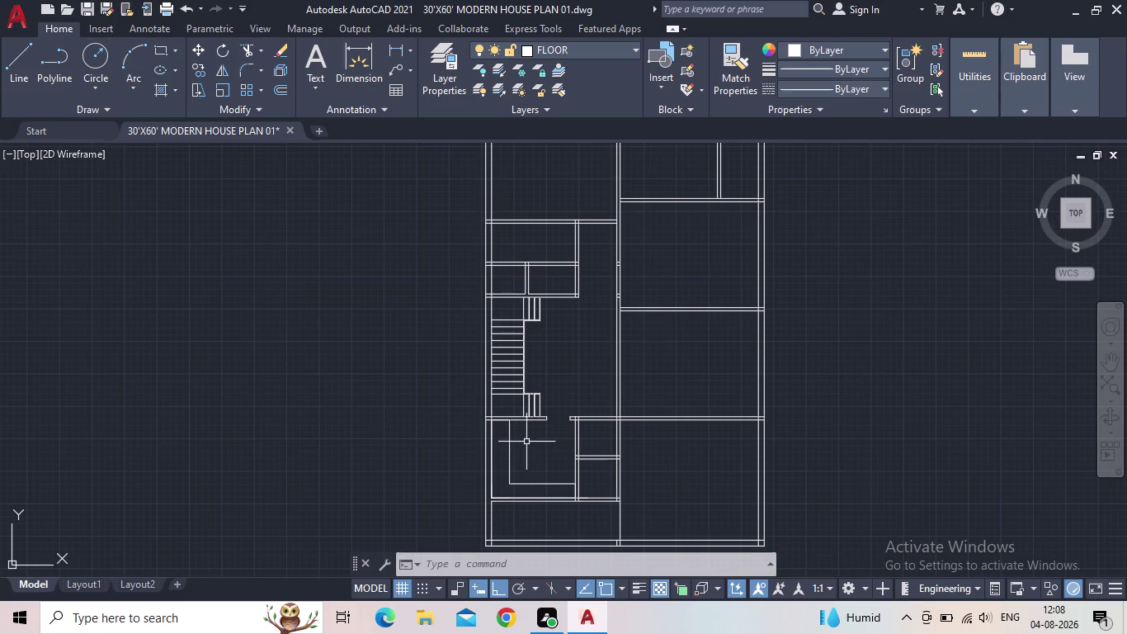
middle_drag(576, 451, 617, 429)
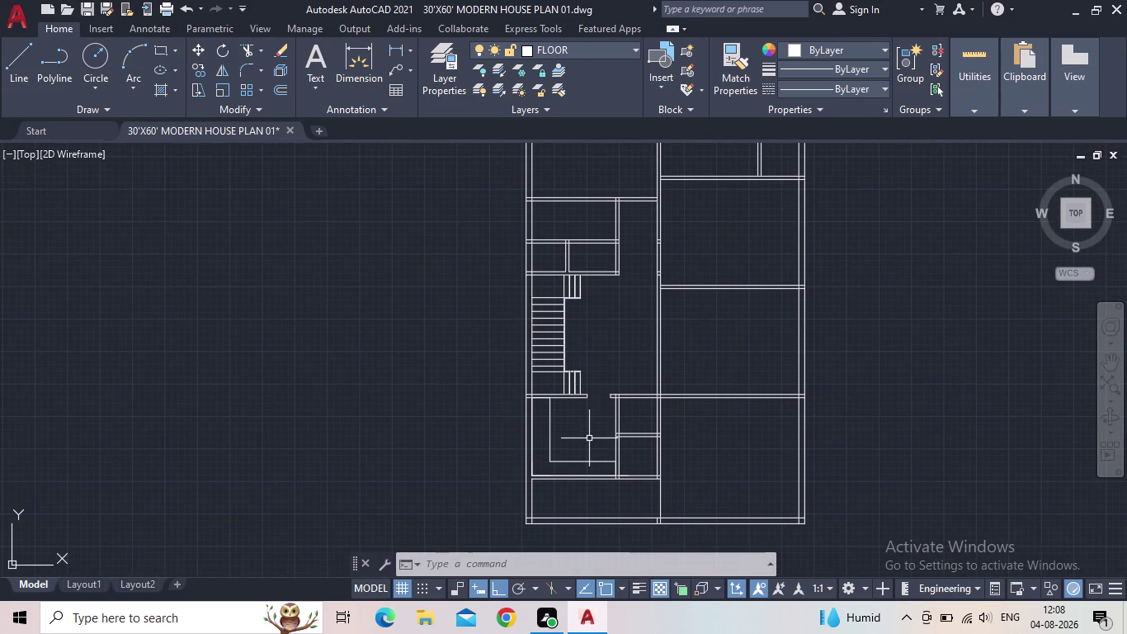
scroll(up, 3)
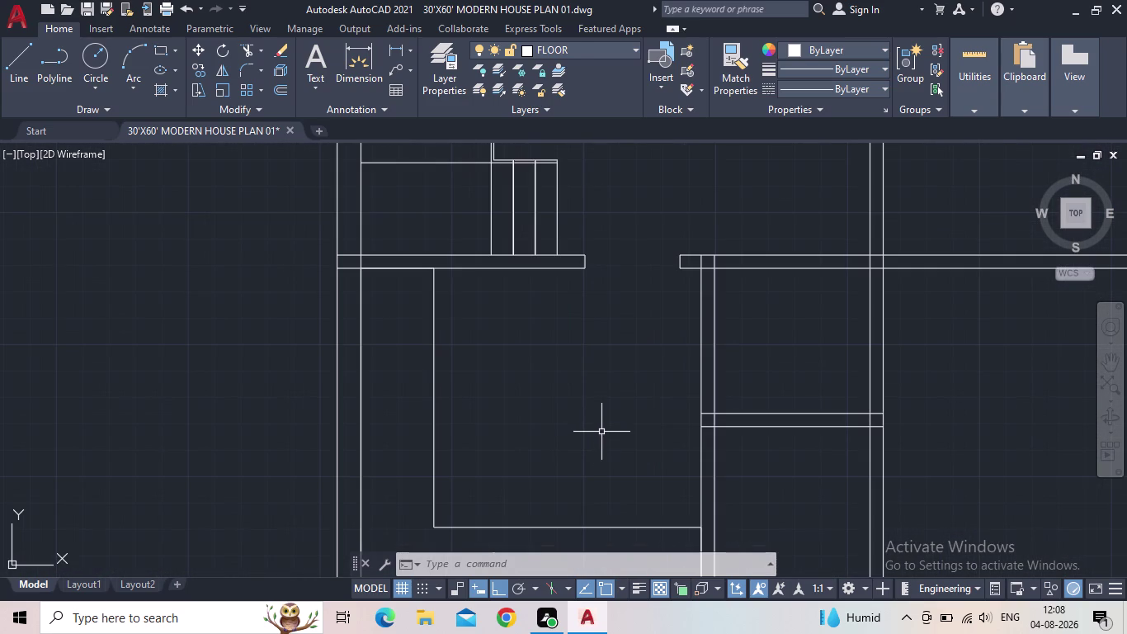
scroll(down, 3)
middle_drag(602, 426, 602, 420)
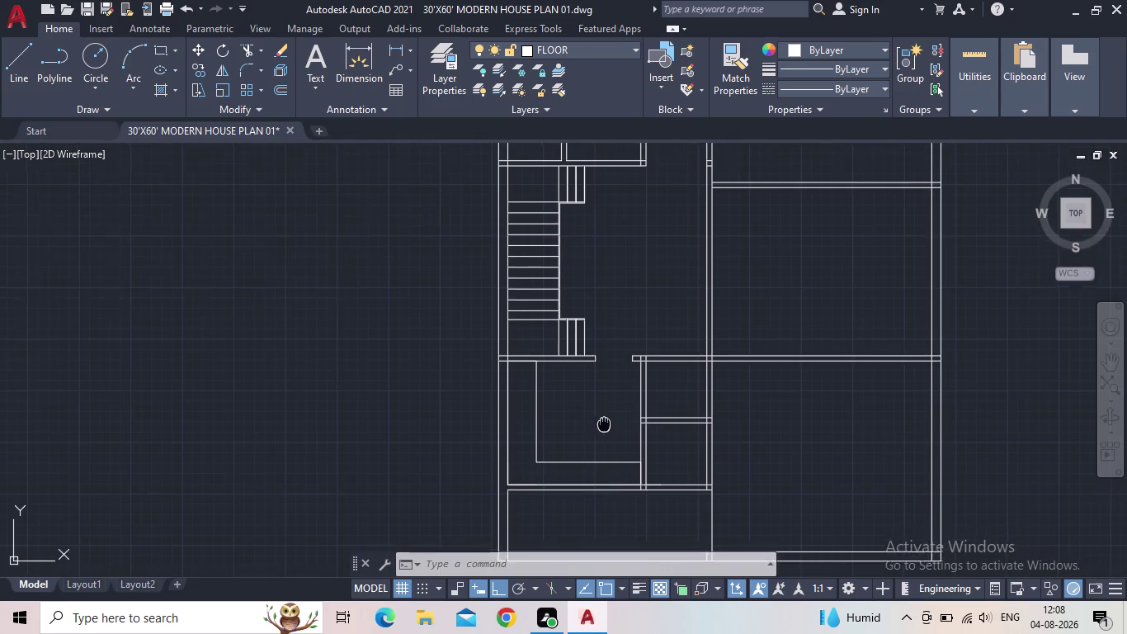
Centre the whole floor plan with free space on its right and start a rectangle.
middle_drag(601, 420, 566, 379)
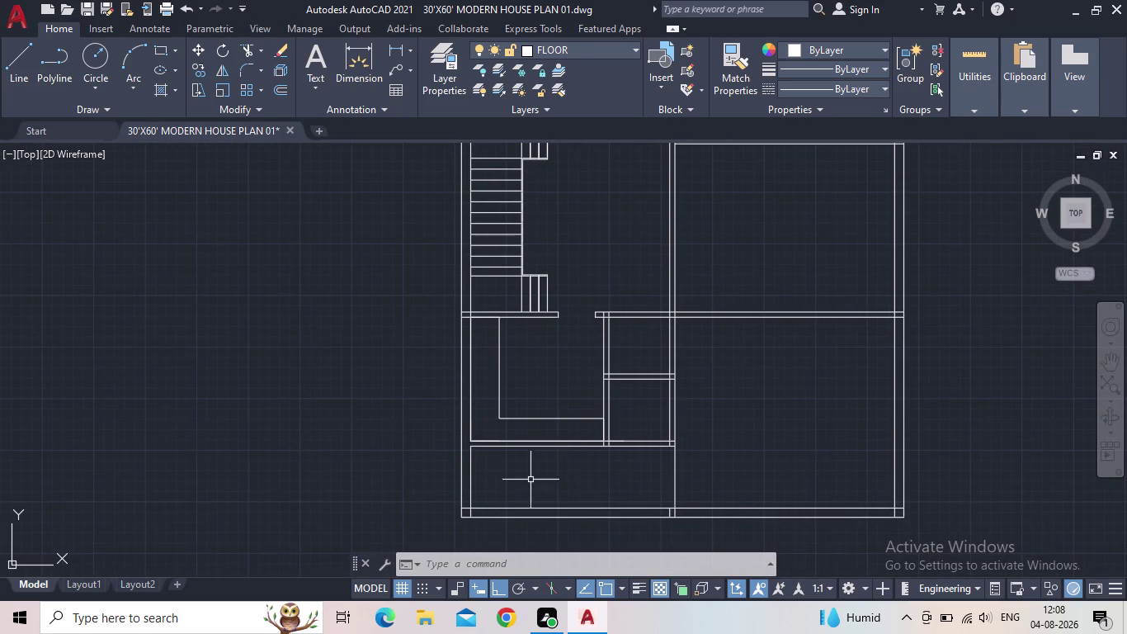
middle_drag(546, 467, 512, 521)
middle_drag(547, 468, 522, 516)
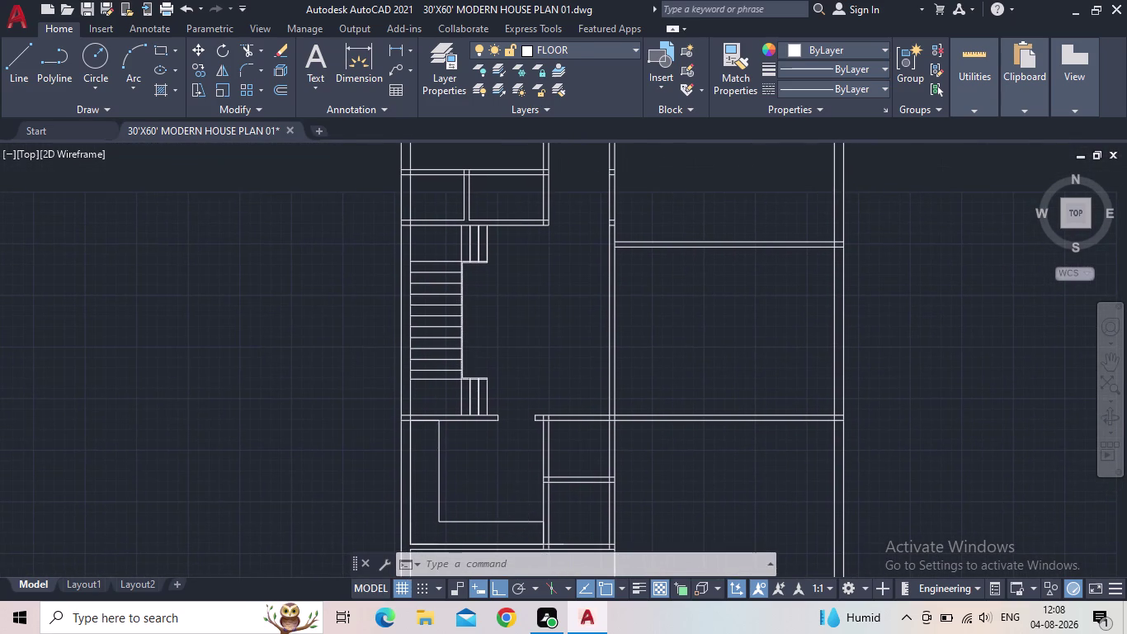
scroll(down, 3)
middle_drag(535, 399, 515, 444)
middle_drag(551, 430, 564, 484)
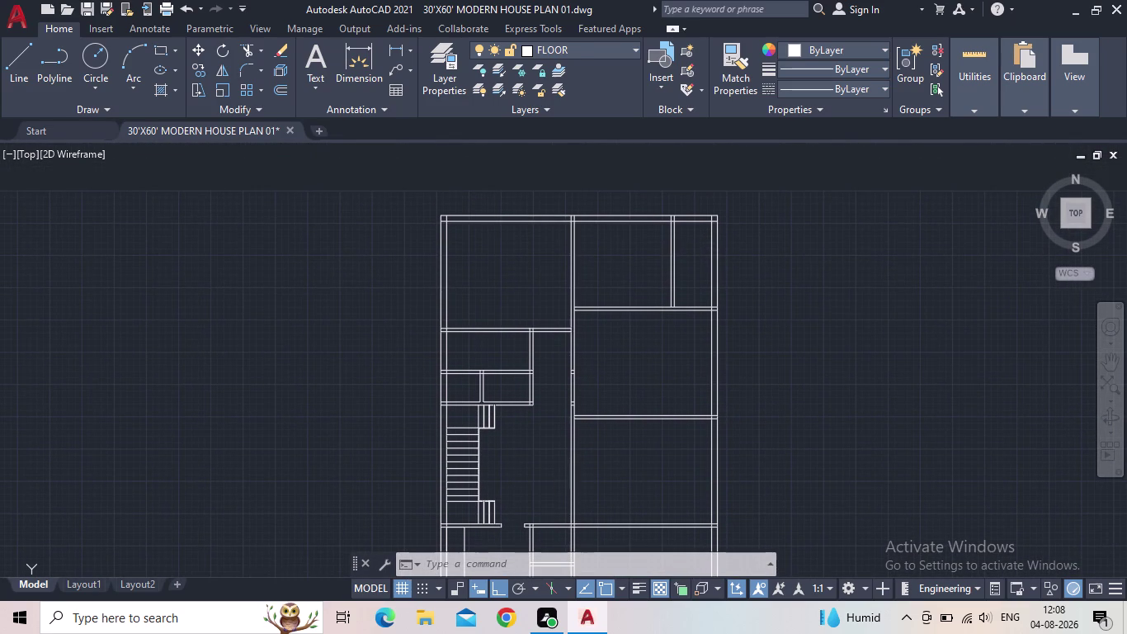
middle_drag(550, 457, 553, 505)
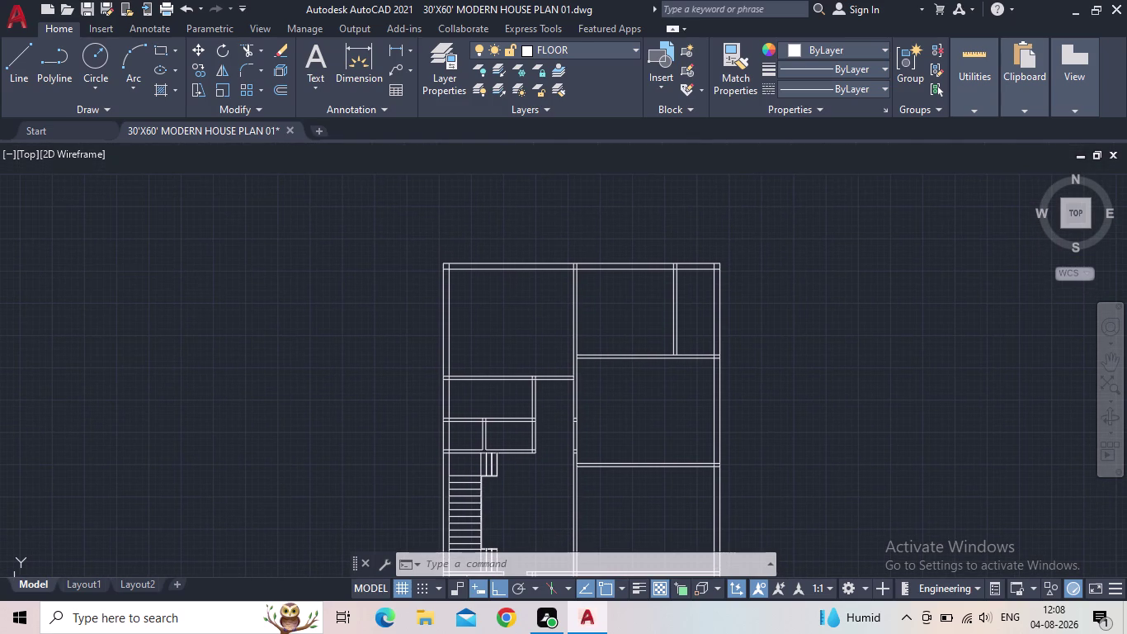
scroll(down, 3)
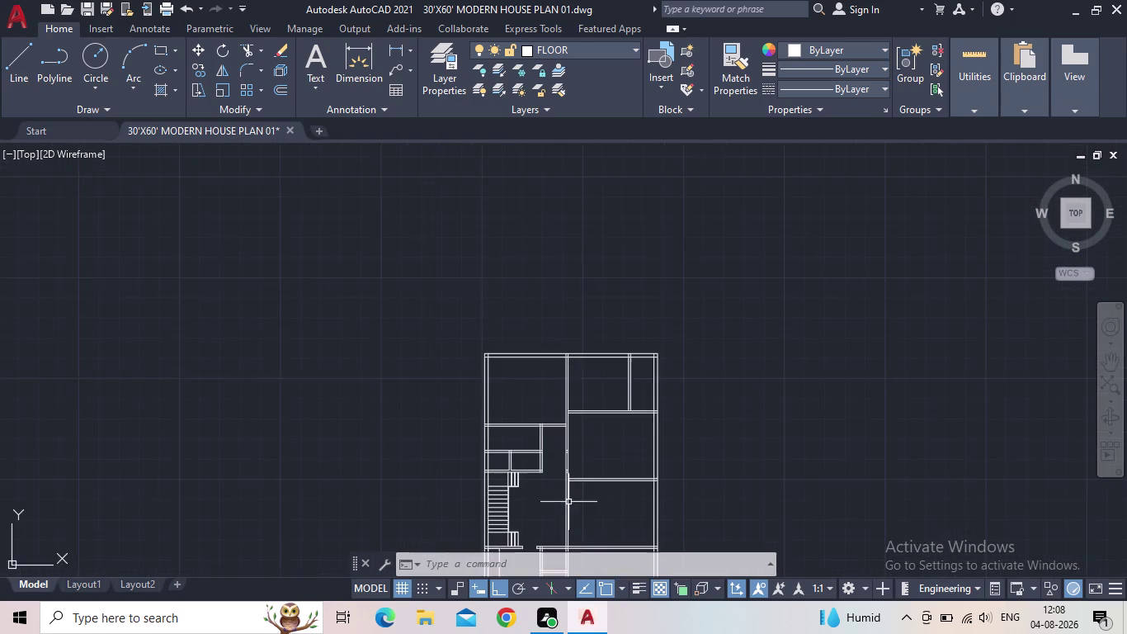
middle_drag(595, 496, 593, 400)
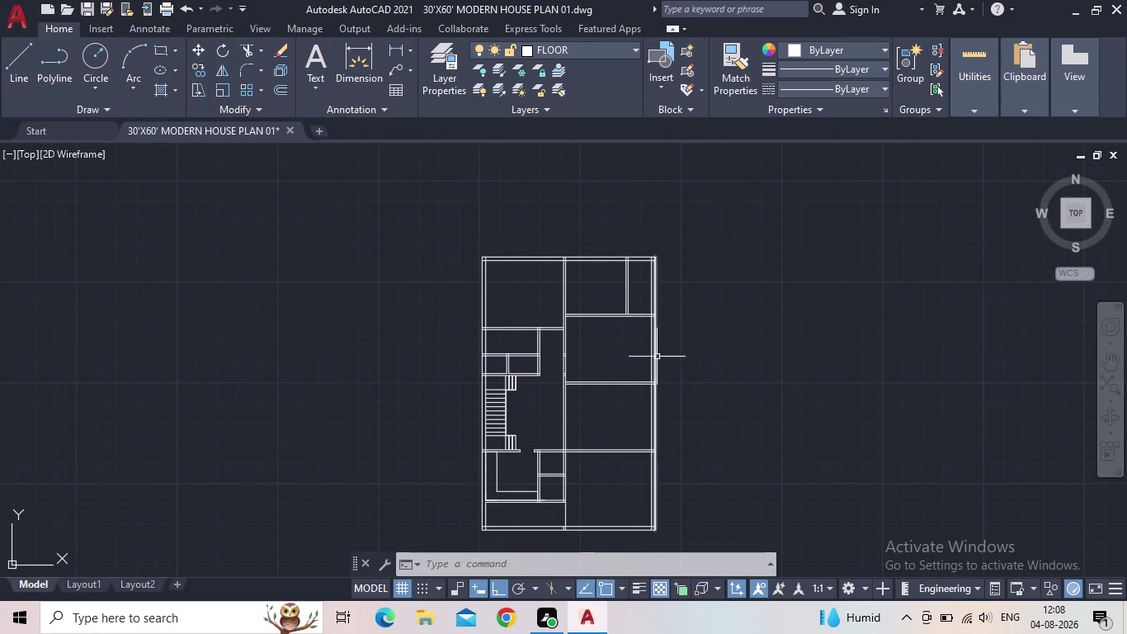
middle_drag(632, 361, 598, 360)
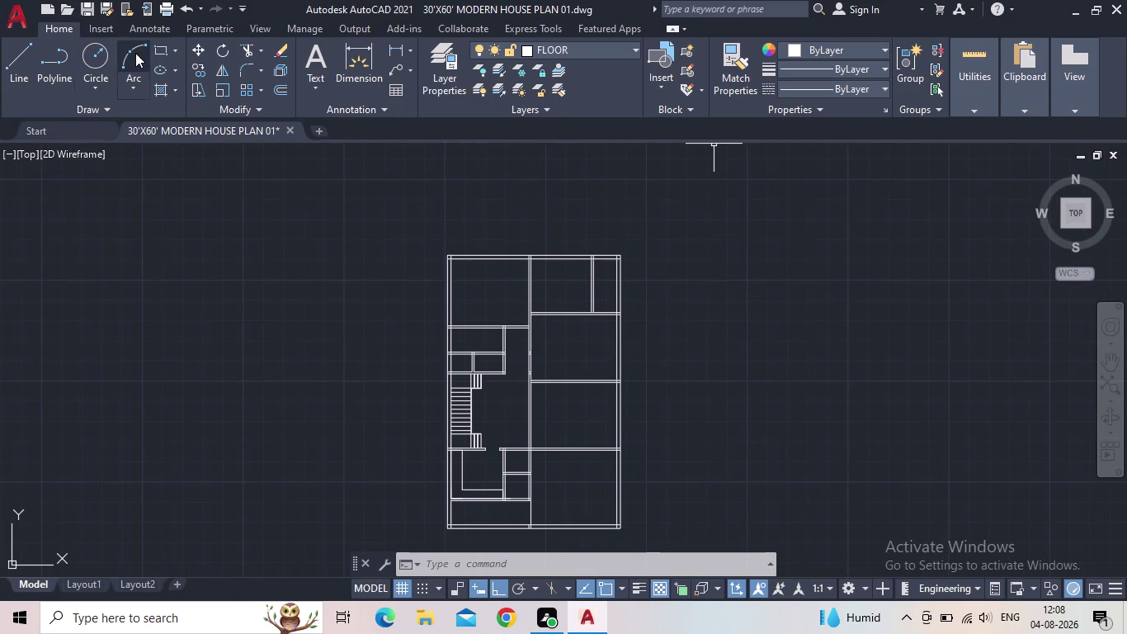
click(157, 47)
Pick the rectangle's first corner right of the plan and choose the Dimensions option.
drag(760, 335, 783, 357)
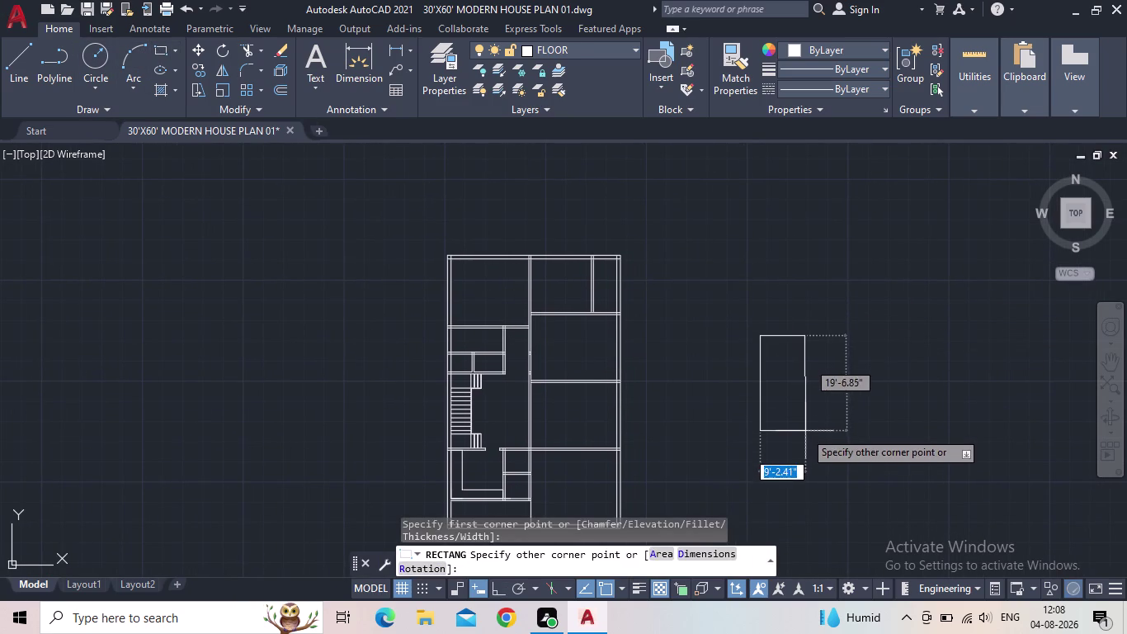
middle_drag(805, 426, 787, 404)
scroll(down, 3)
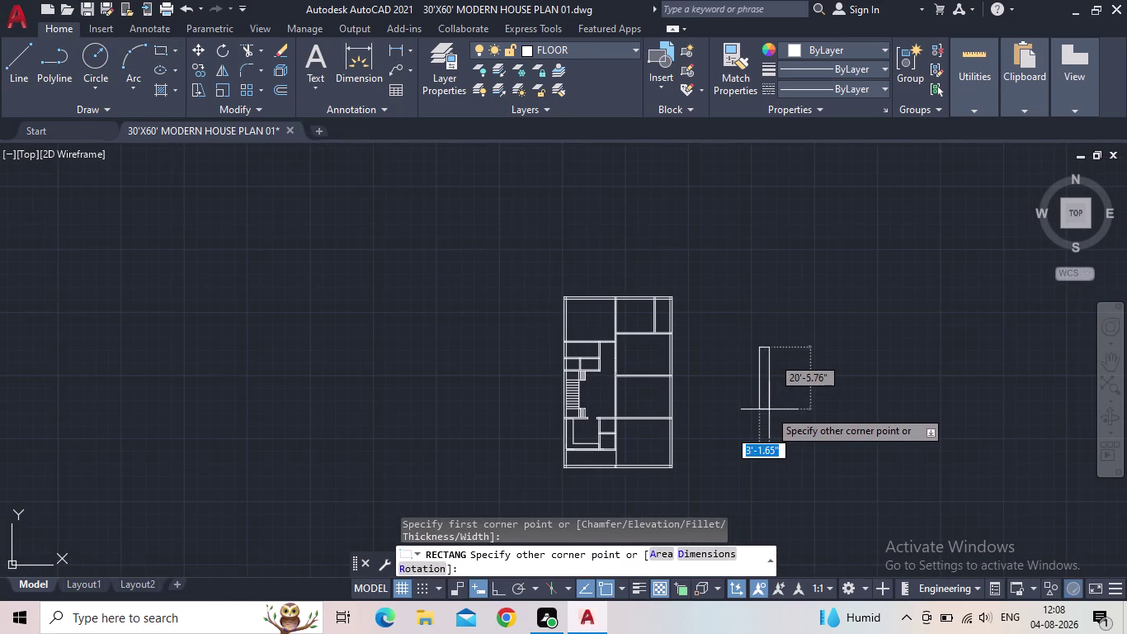
middle_drag(802, 389, 812, 399)
key(d)
key(Return)
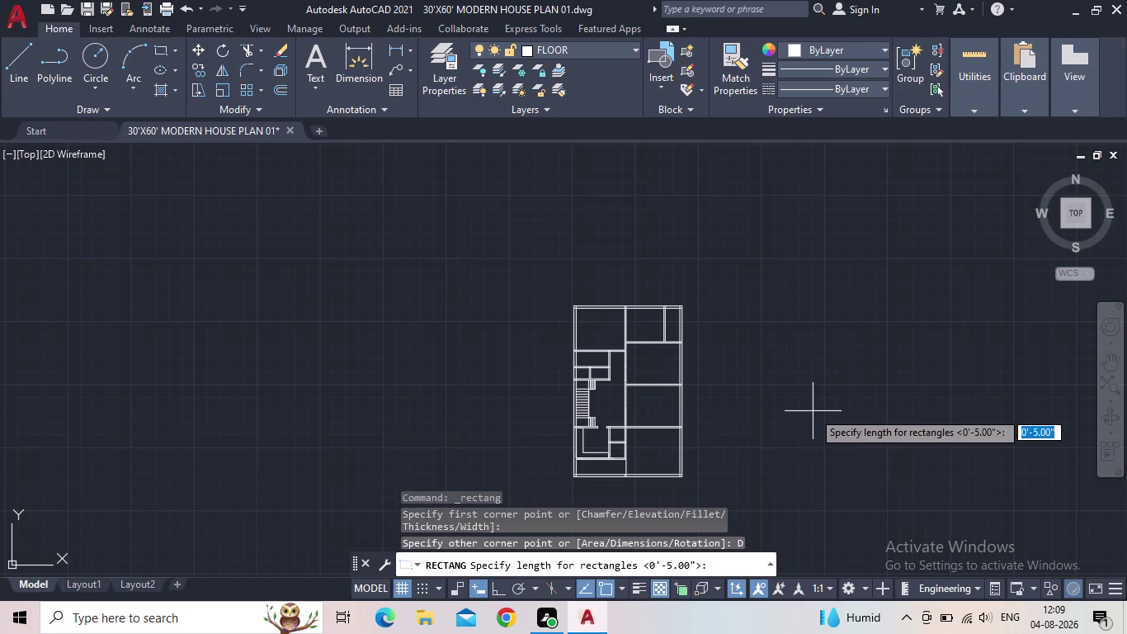
Enter length 5" and width 3' and place the shutter rectangle.
text(5")
key(Return)
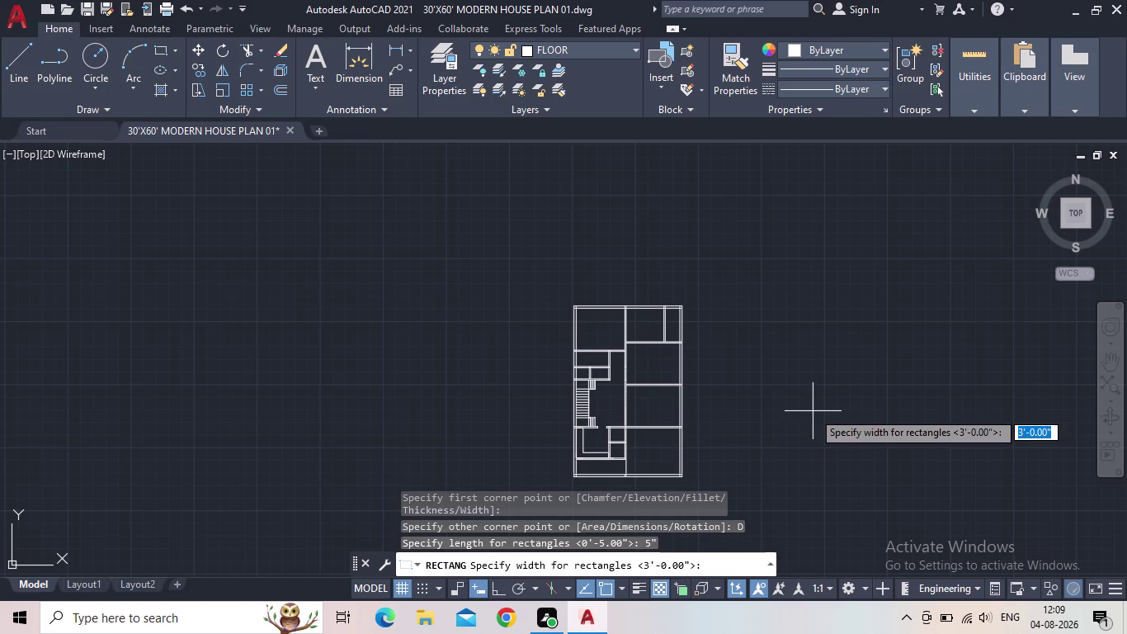
text(3')
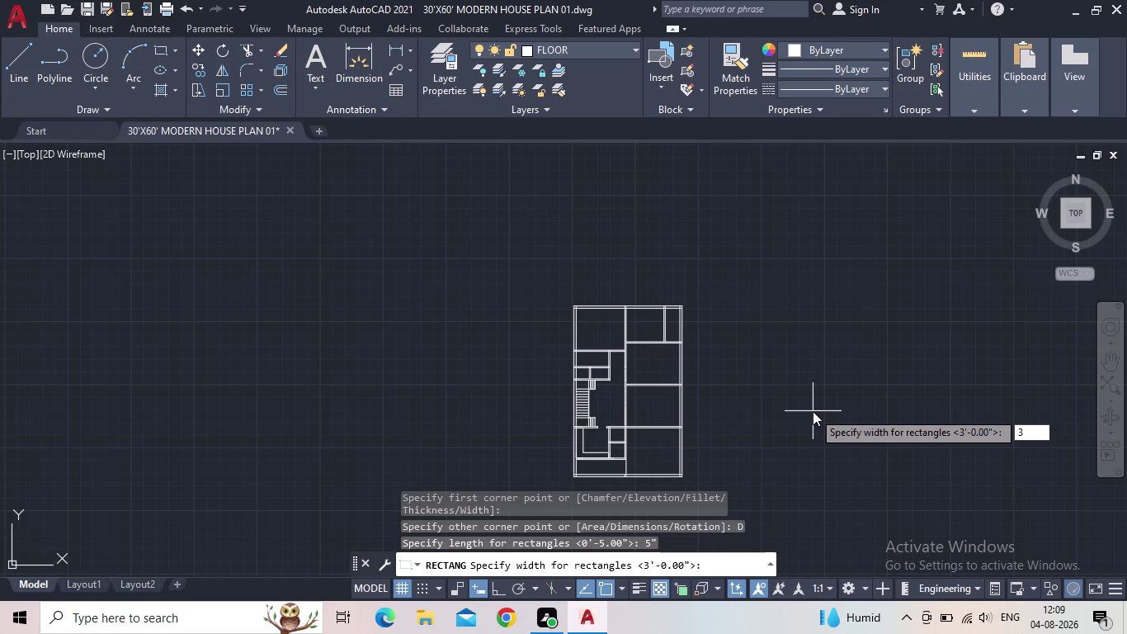
key(Return)
click(816, 410)
scroll(up, 3)
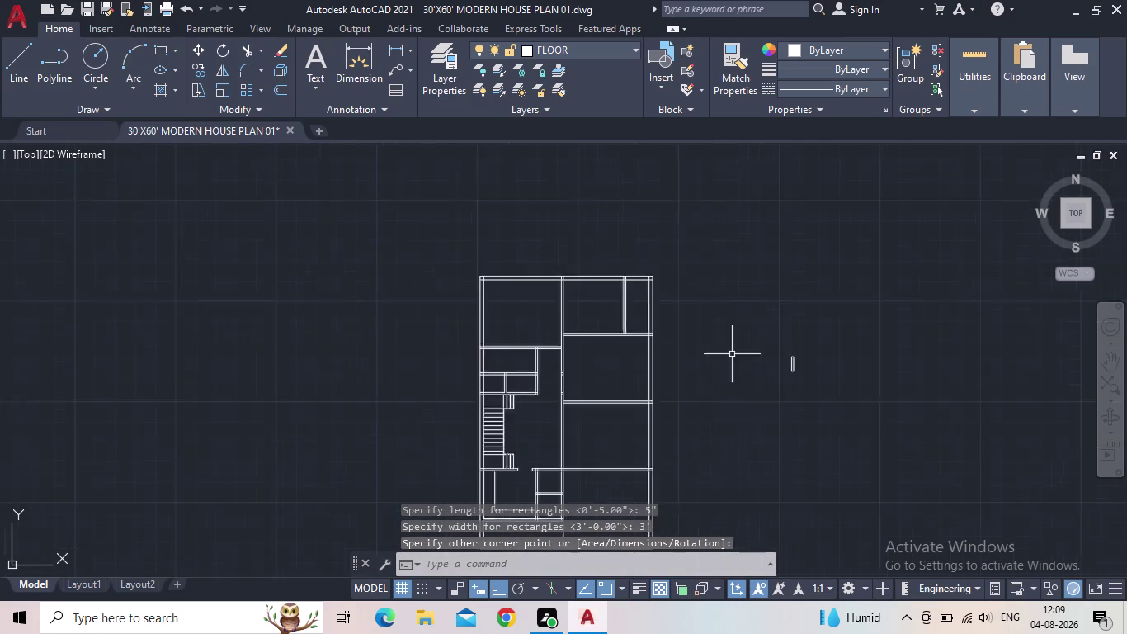
scroll(up, 3)
click(946, 396)
Copy the new narrow rectangle to a spot left of the original.
click(833, 363)
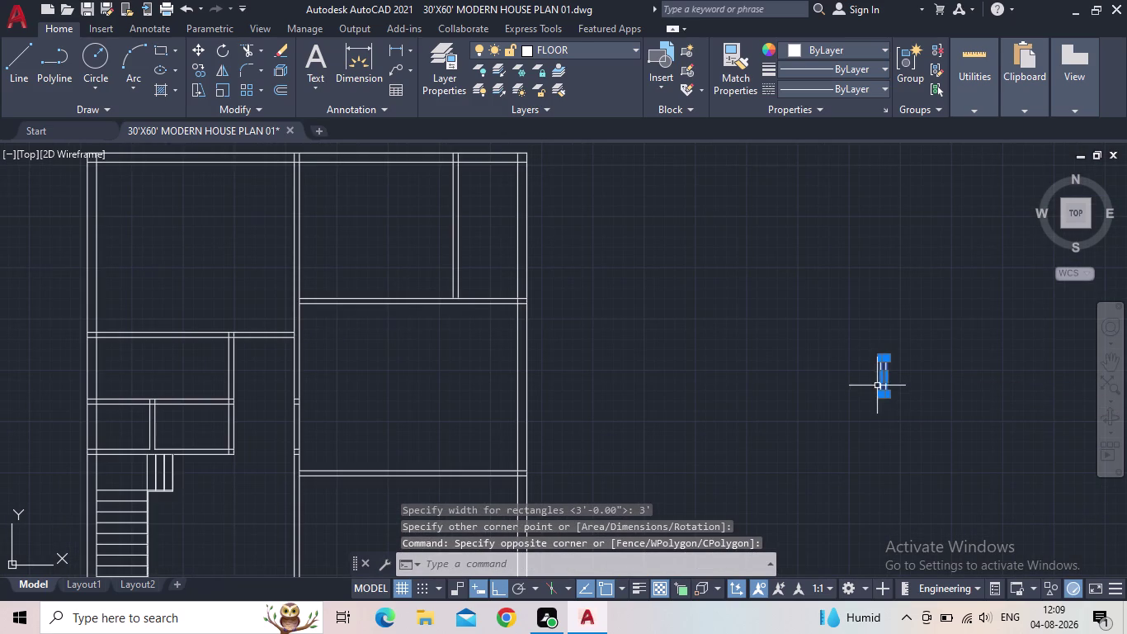
key(c)
key(o)
key(Return)
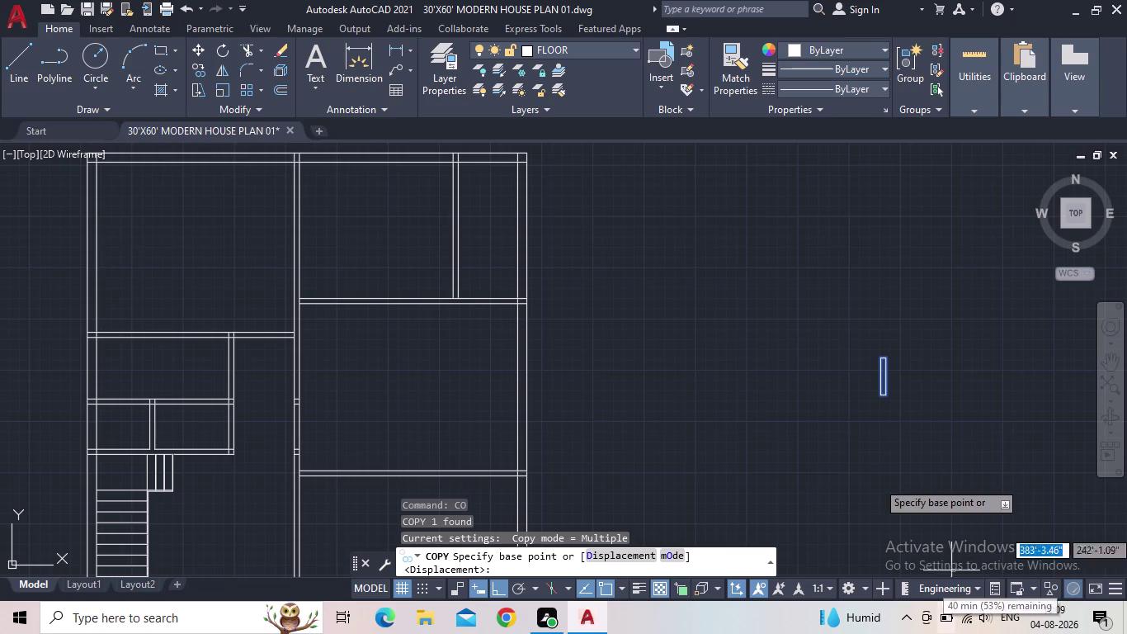
drag(881, 400, 873, 400)
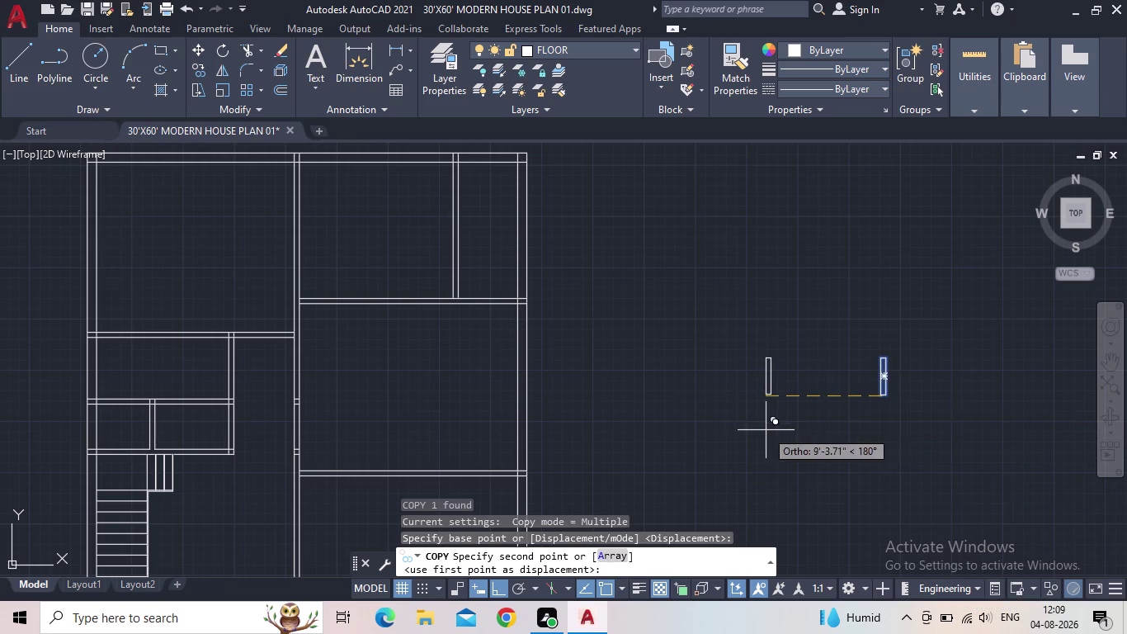
click(765, 430)
key(Escape)
Rotate the copied rectangle 90° so it lies horizontally.
click(803, 410)
click(729, 341)
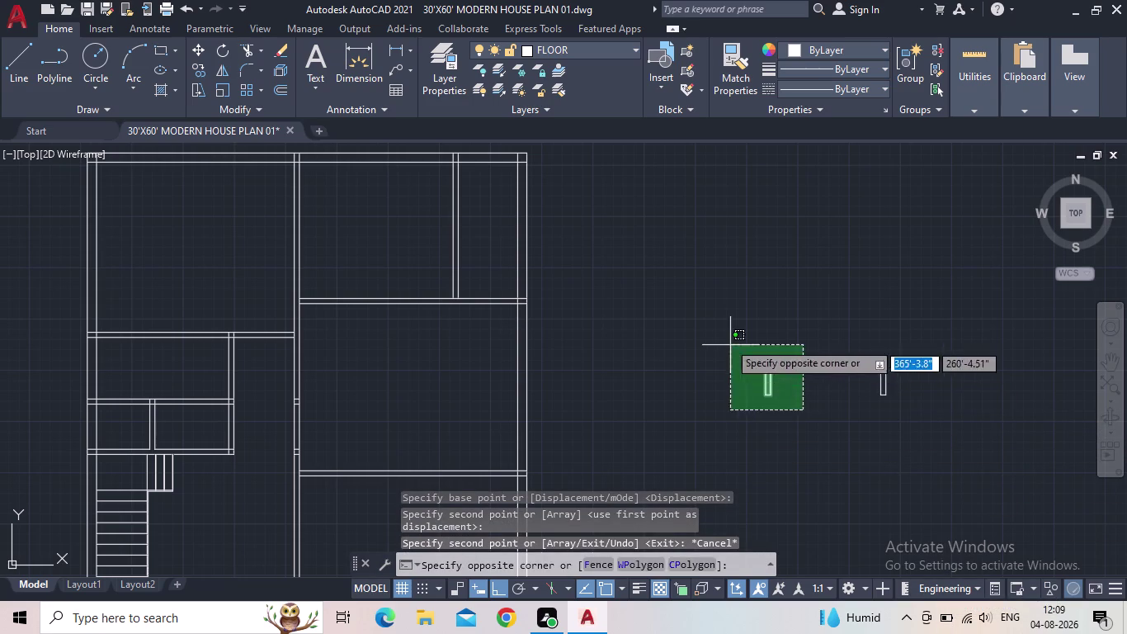
key(r)
key(o)
key(space)
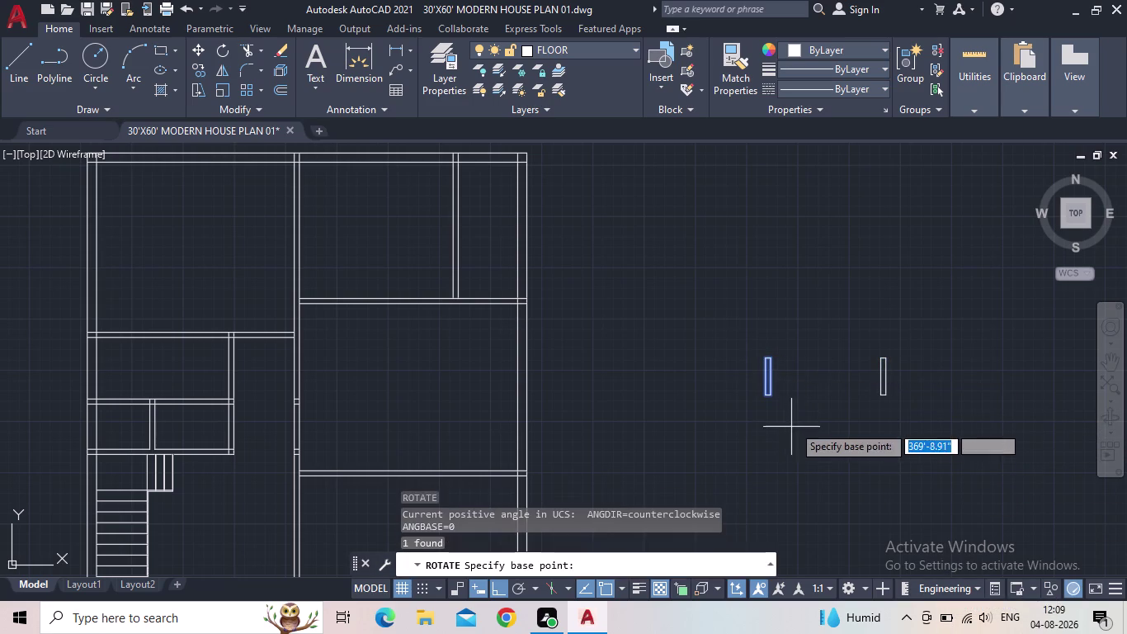
click(768, 396)
click(768, 289)
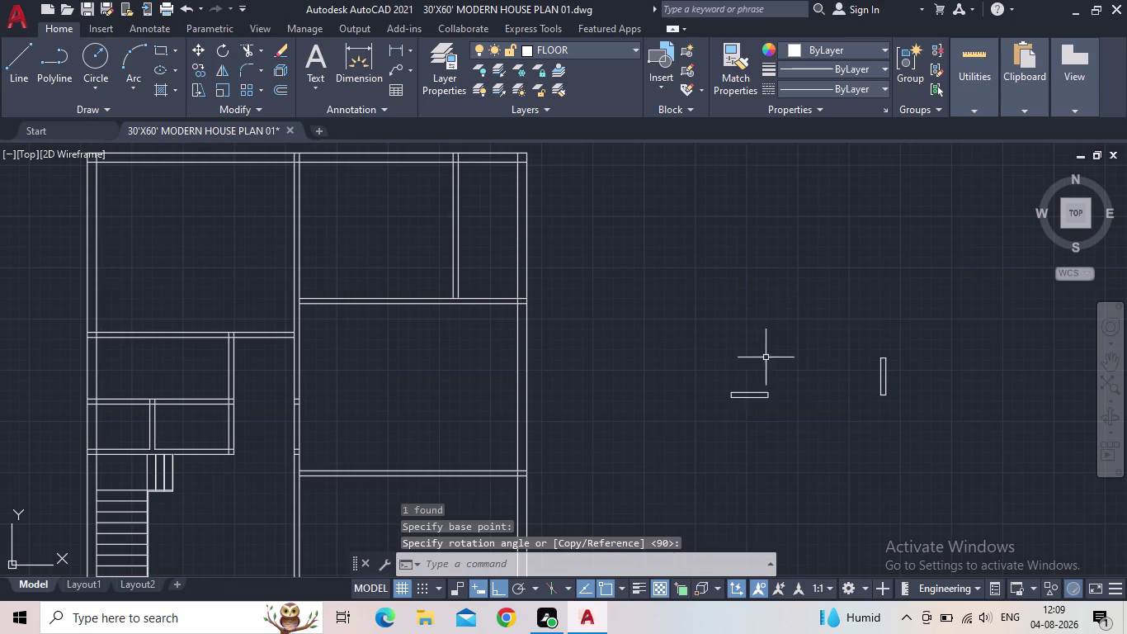
key(Escape)
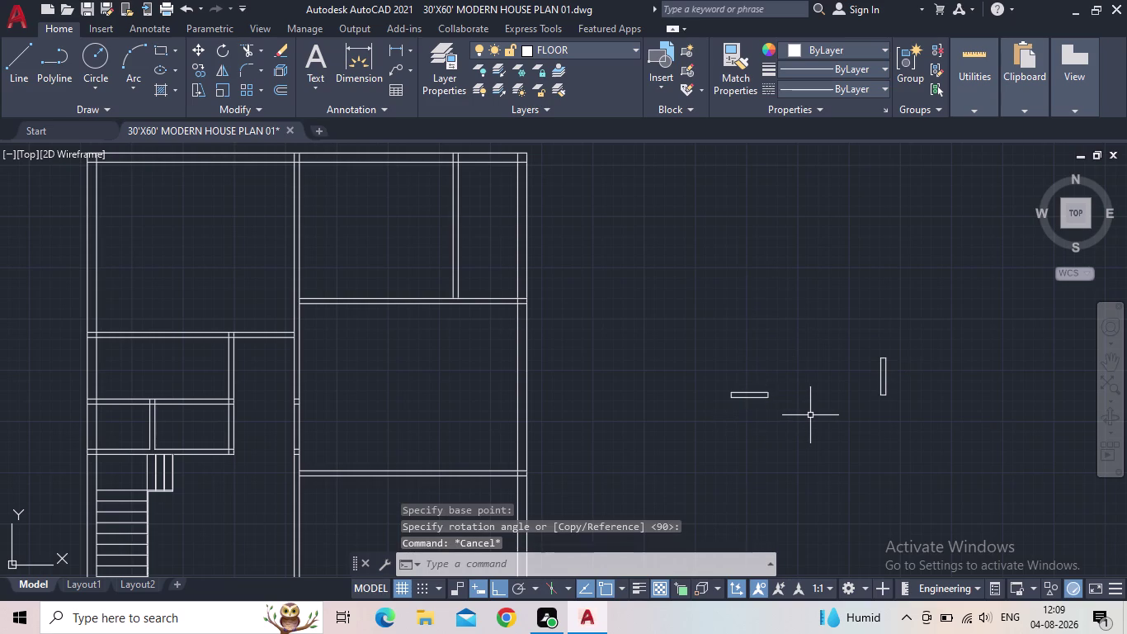
Select the horizontal door shutter and start the Copy command.
drag(803, 416, 766, 407)
click(679, 380)
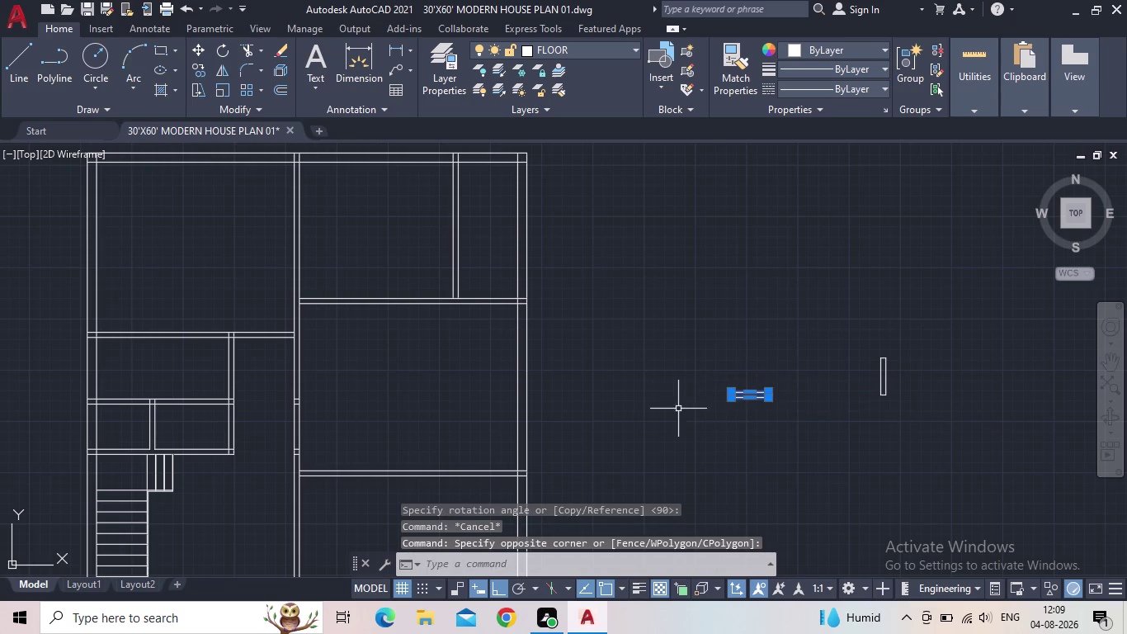
key(c)
key(o)
key(Return)
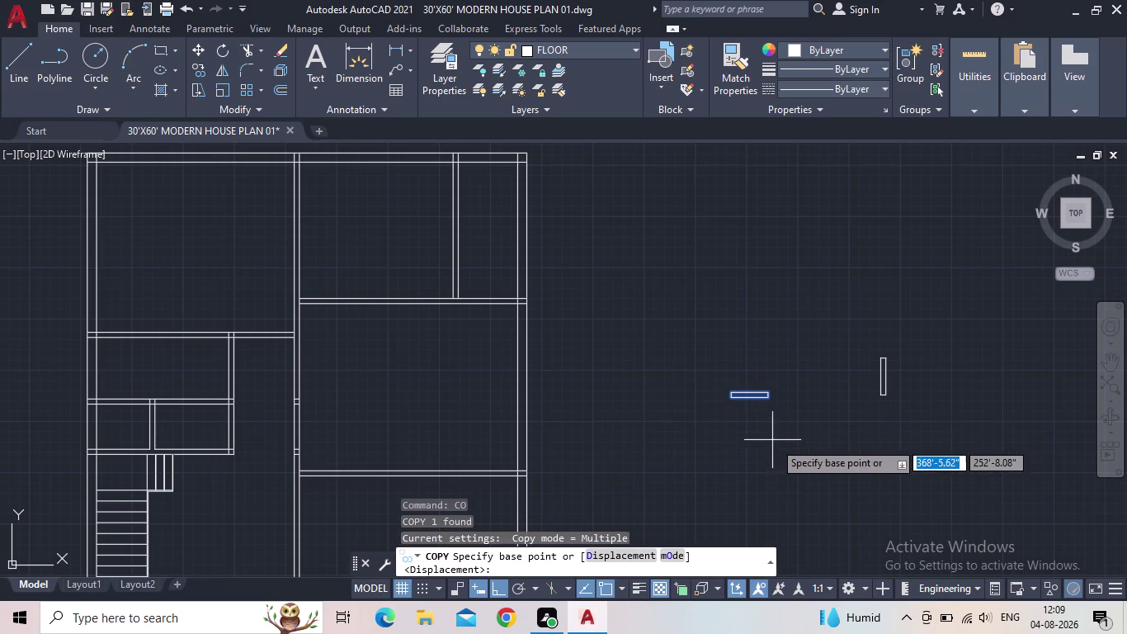
Turn Ortho off and use the shutter's right endpoint as the copy base point.
click(505, 589)
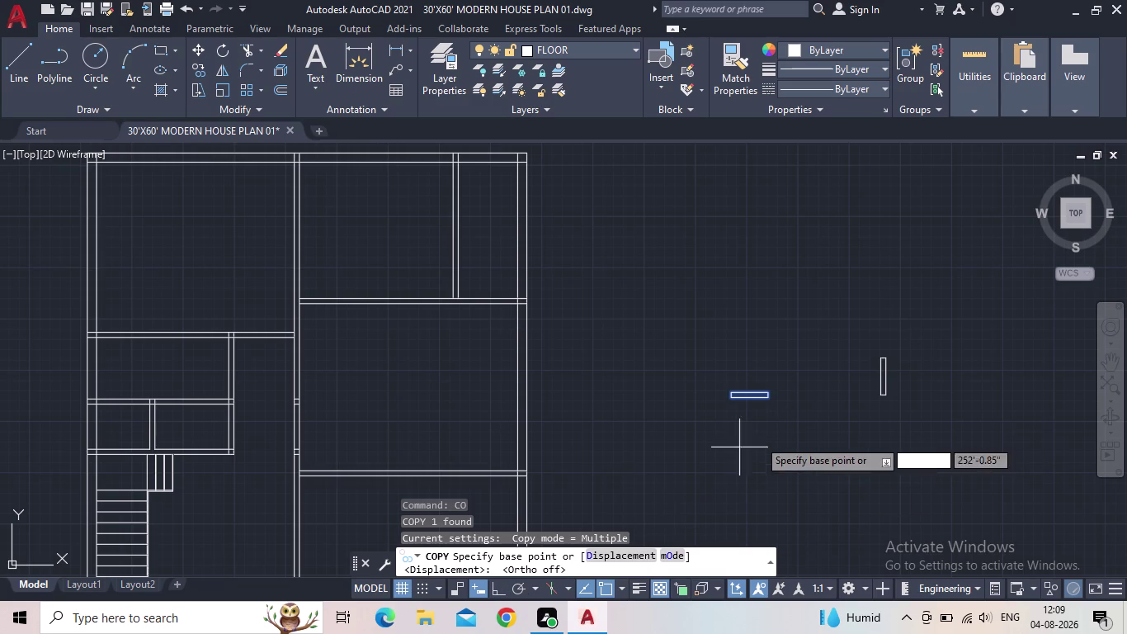
scroll(up, 3)
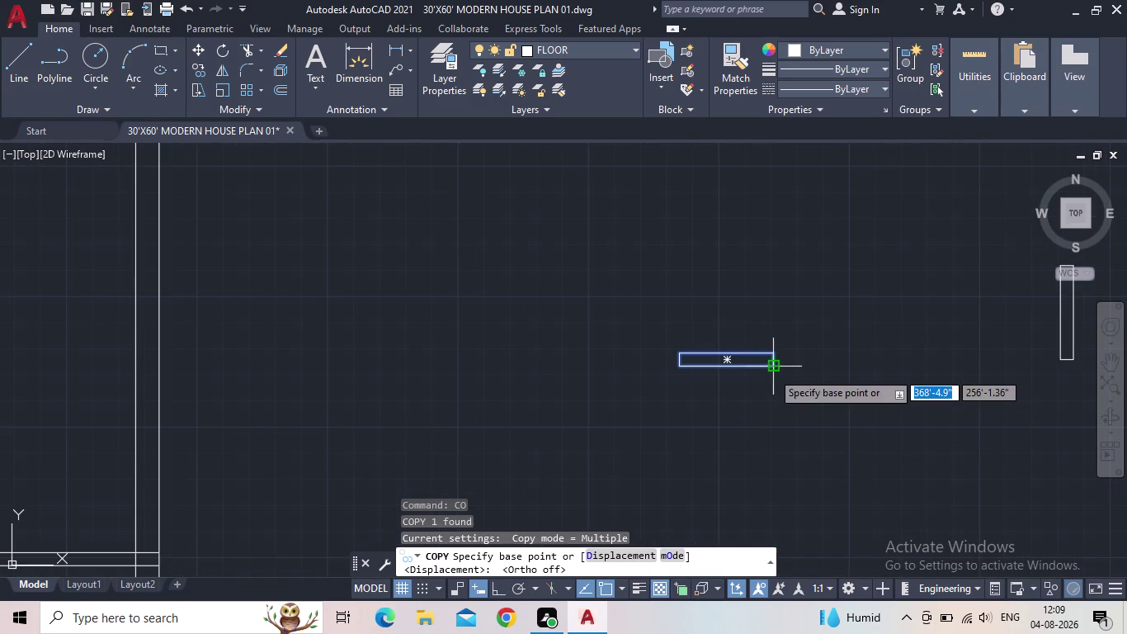
click(771, 371)
middle_drag(471, 452, 579, 419)
scroll(down, 3)
middle_drag(608, 431, 712, 355)
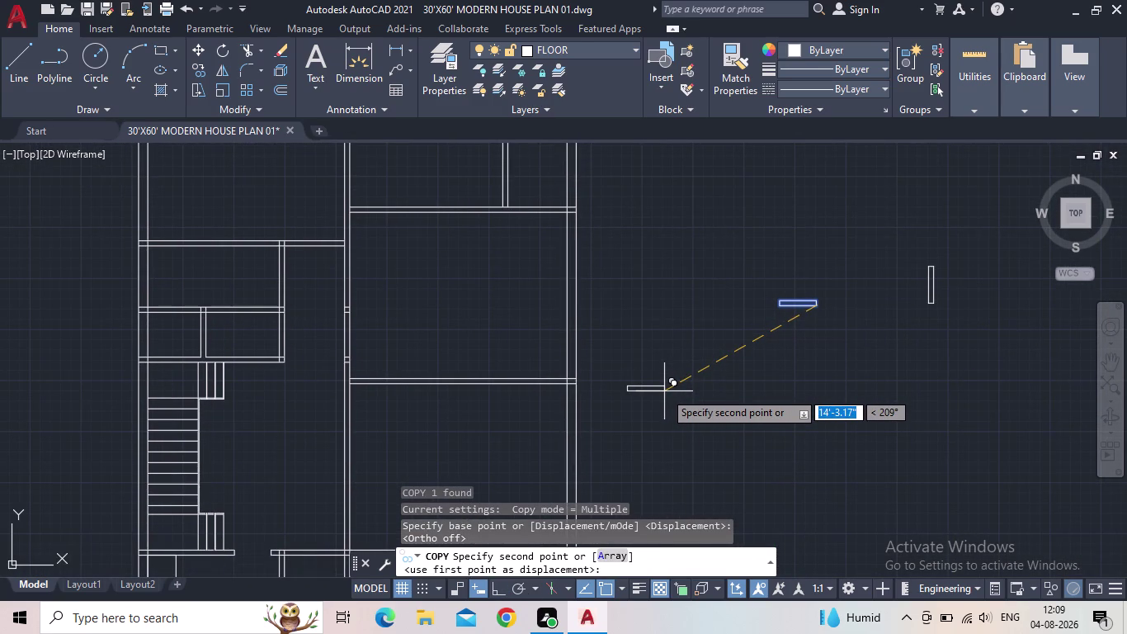
middle_drag(664, 390, 795, 258)
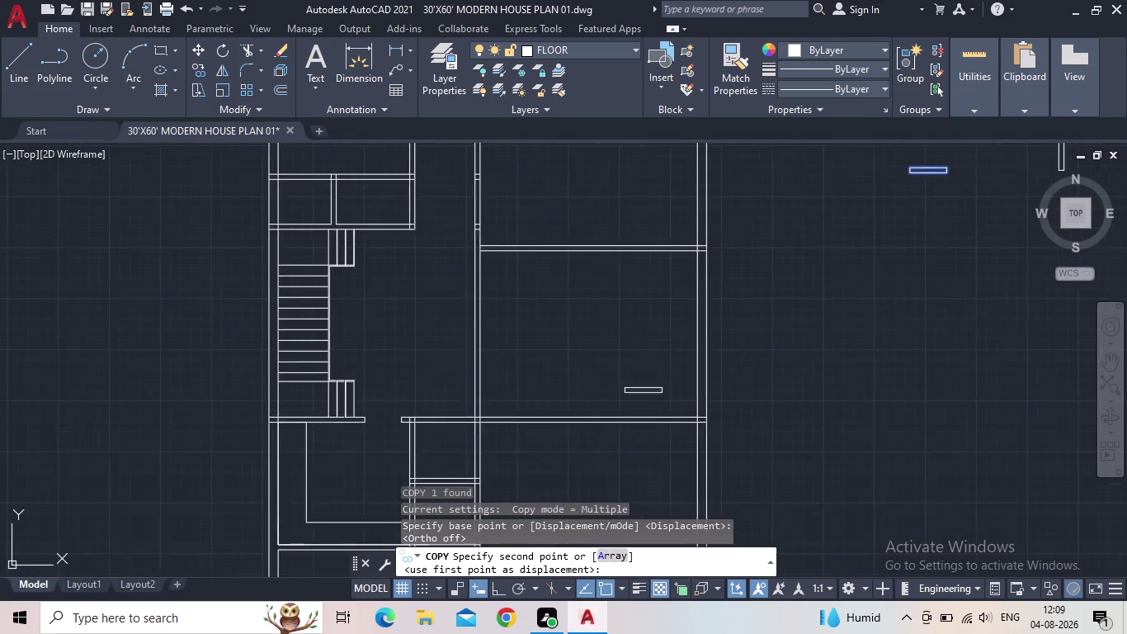
scroll(down, 3)
Place the first shutter copy in the door opening near the stairs.
middle_drag(670, 408, 688, 359)
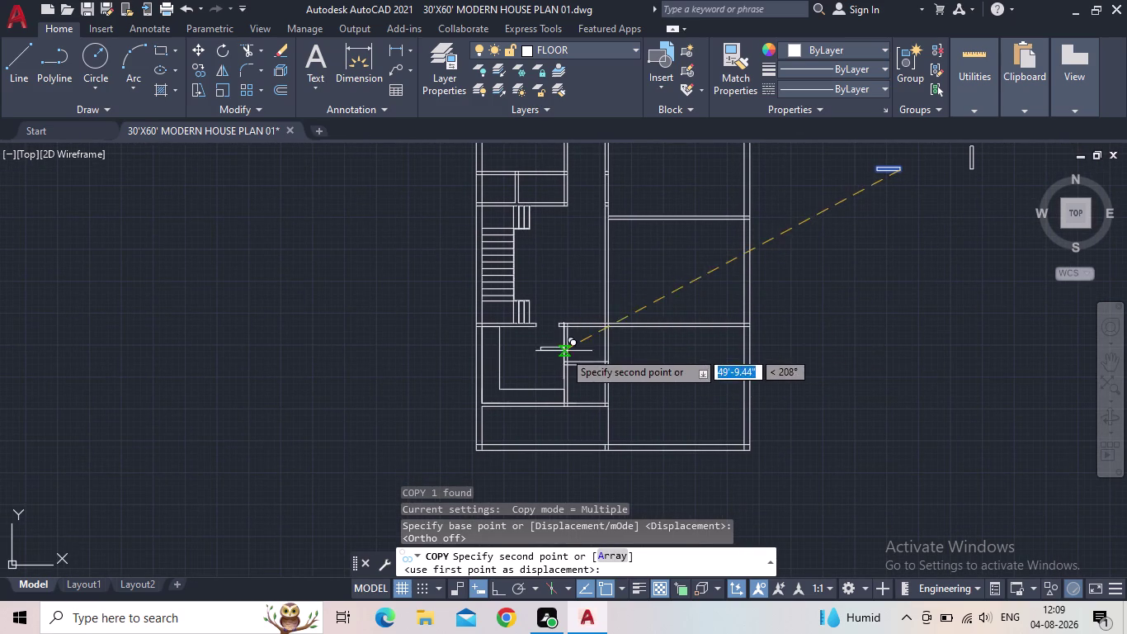
scroll(up, 3)
scroll(up, 3)
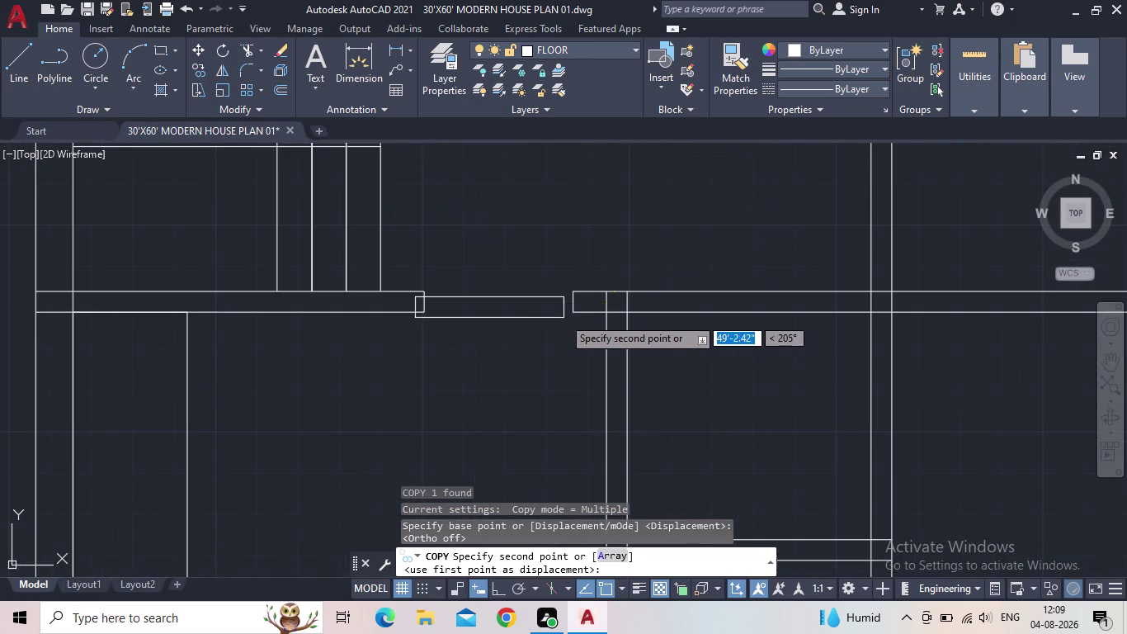
scroll(down, 3)
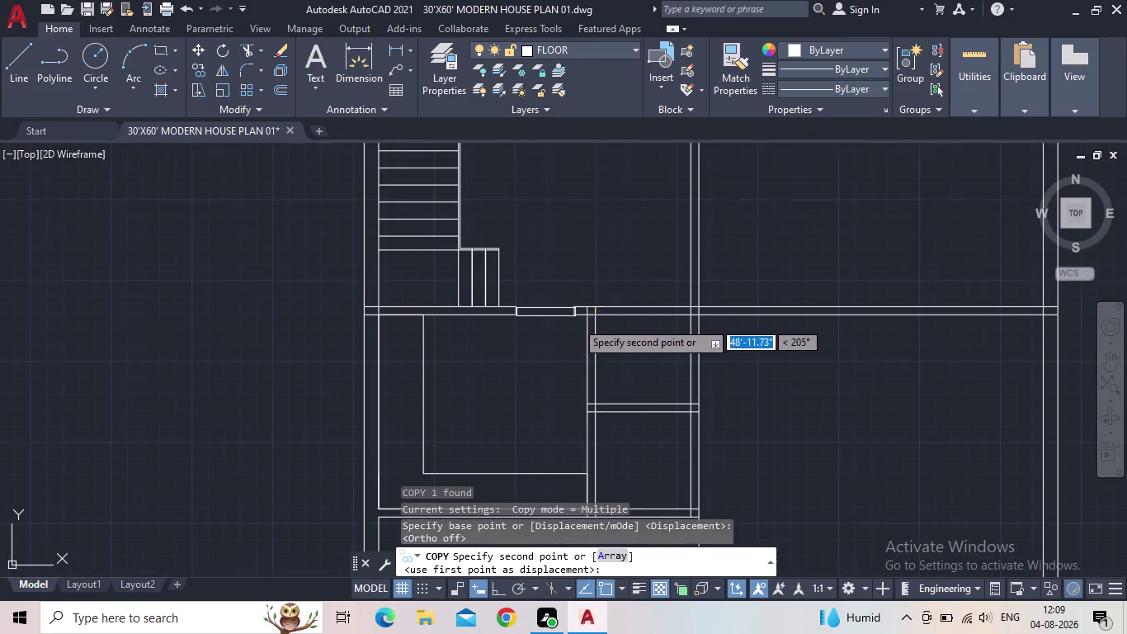
middle_drag(568, 340, 515, 367)
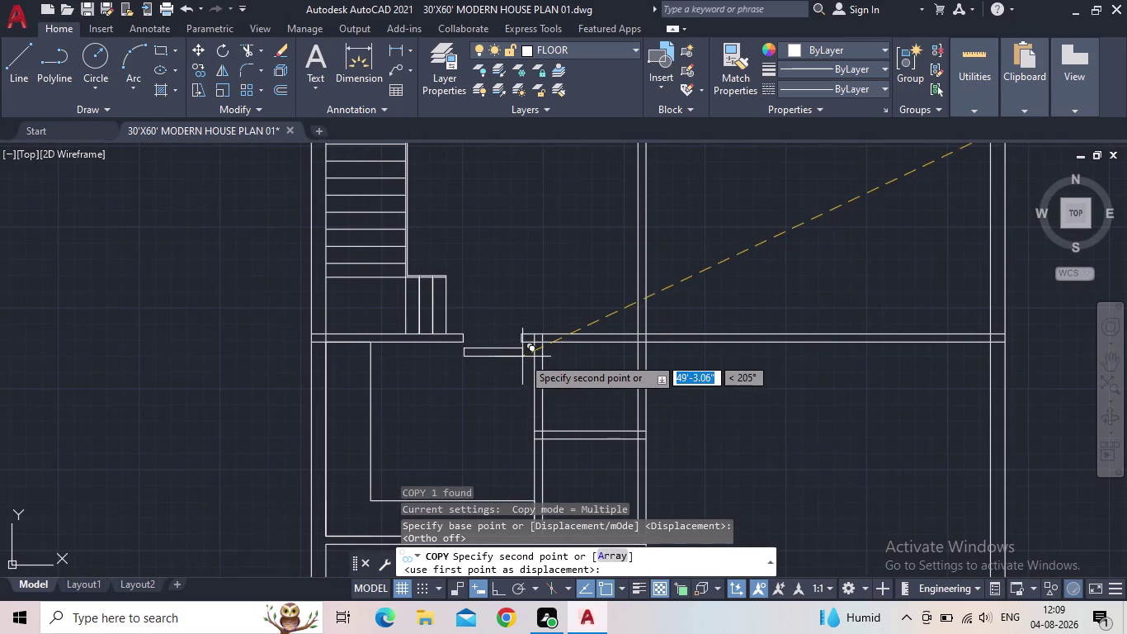
scroll(up, 3)
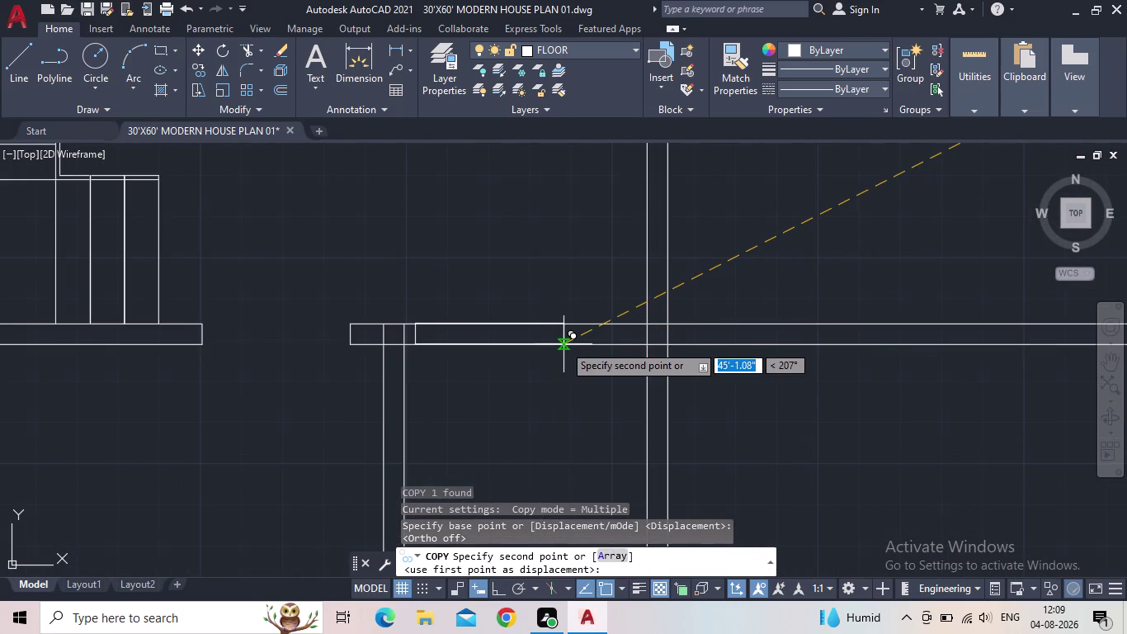
scroll(up, 3)
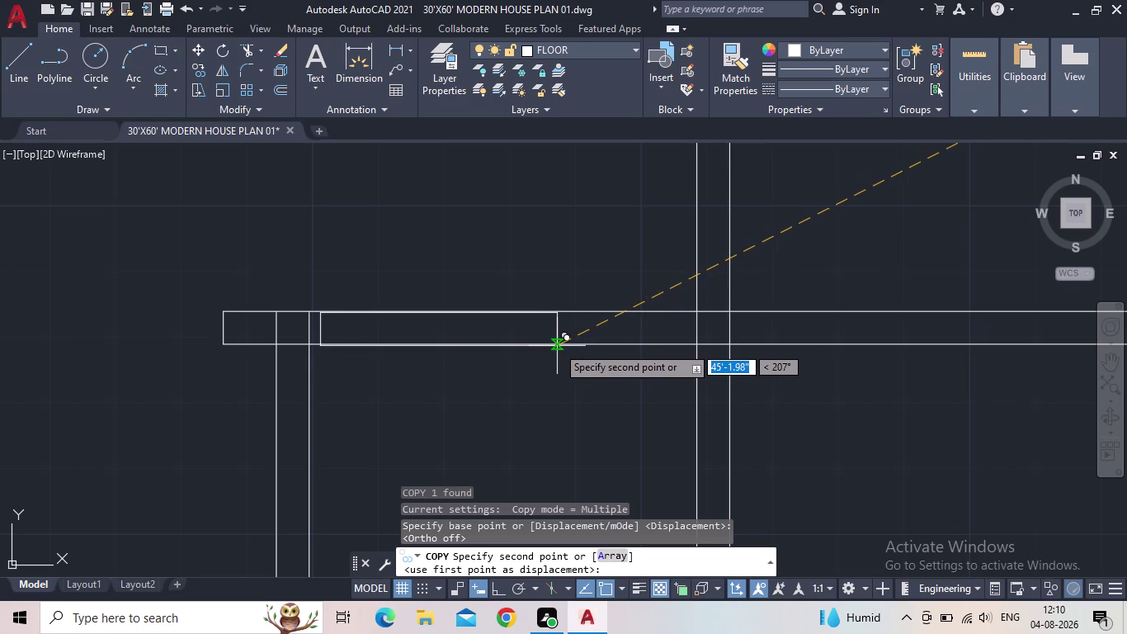
scroll(up, 3)
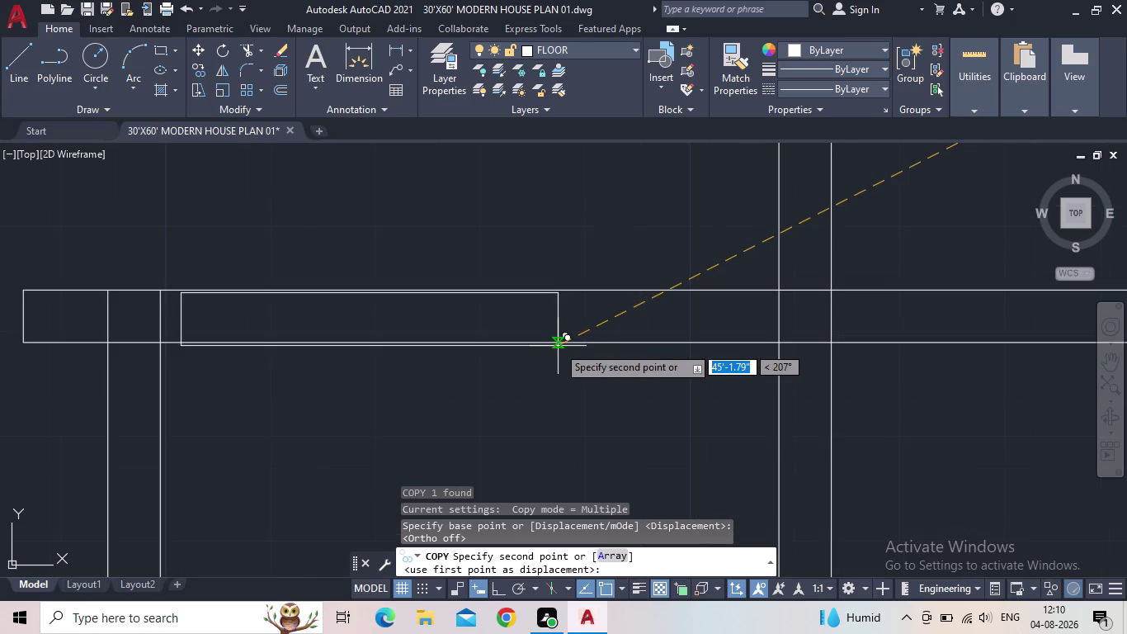
click(558, 341)
Pan and zoom out across the plan toward the upper room's door opening.
scroll(down, 3)
middle_drag(663, 381, 632, 387)
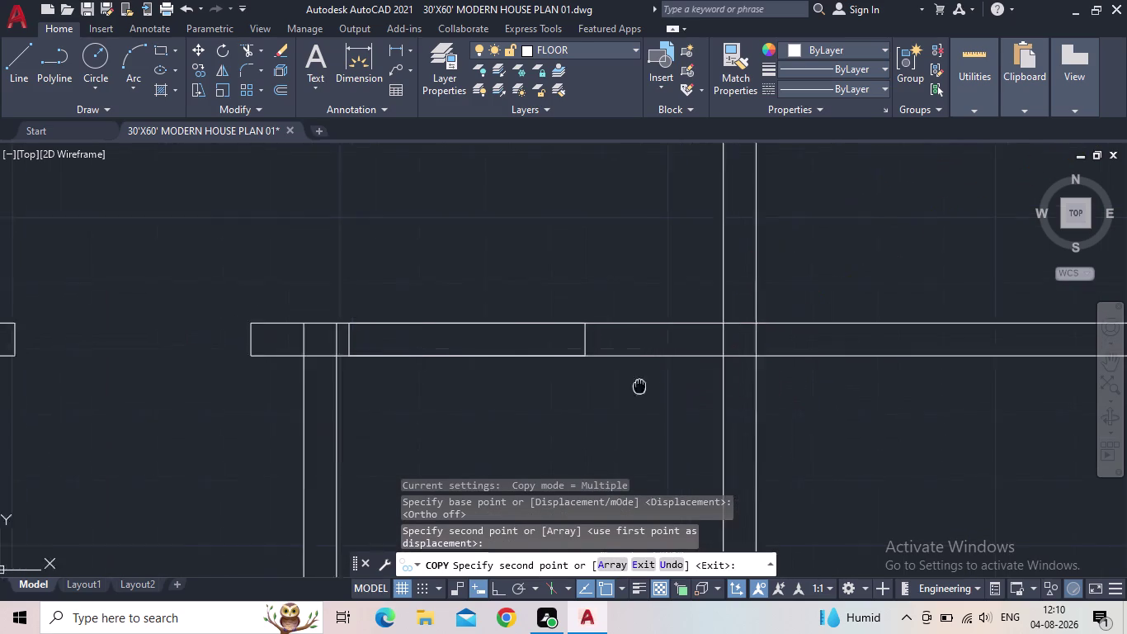
middle_drag(633, 387, 599, 387)
scroll(down, 3)
middle_drag(788, 450, 735, 424)
scroll(down, 3)
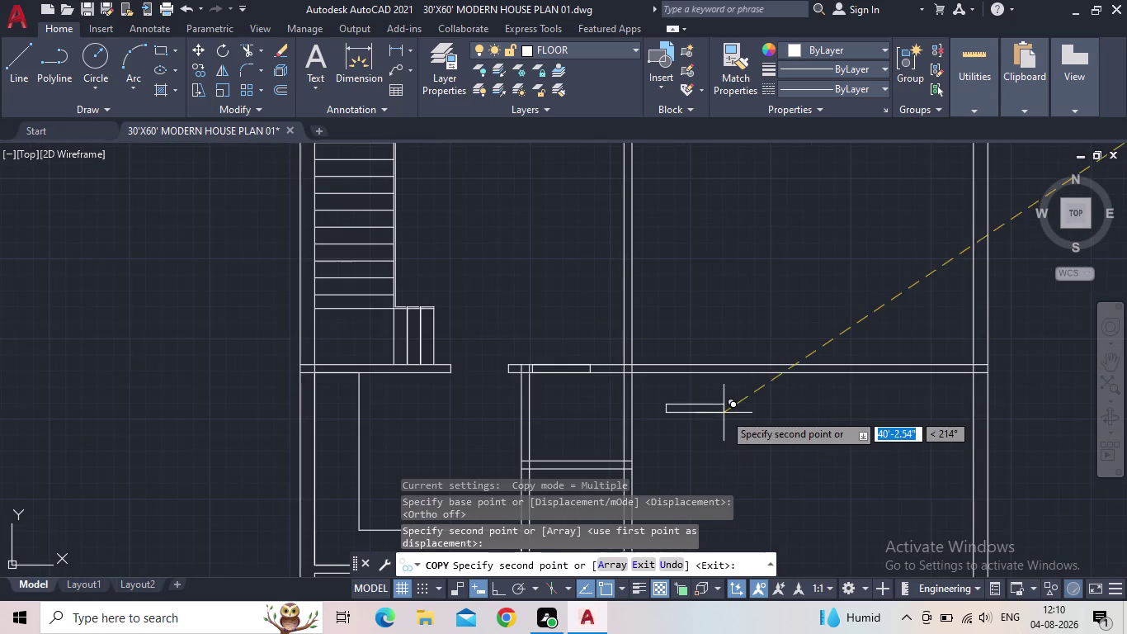
middle_drag(751, 400, 703, 474)
scroll(down, 3)
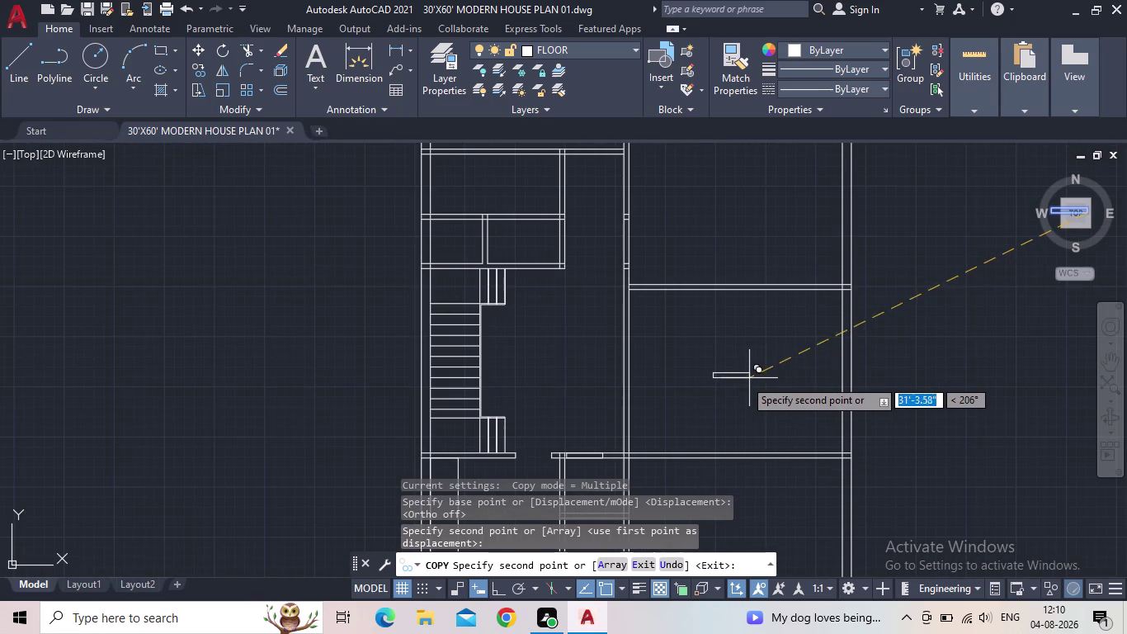
middle_drag(746, 389, 744, 425)
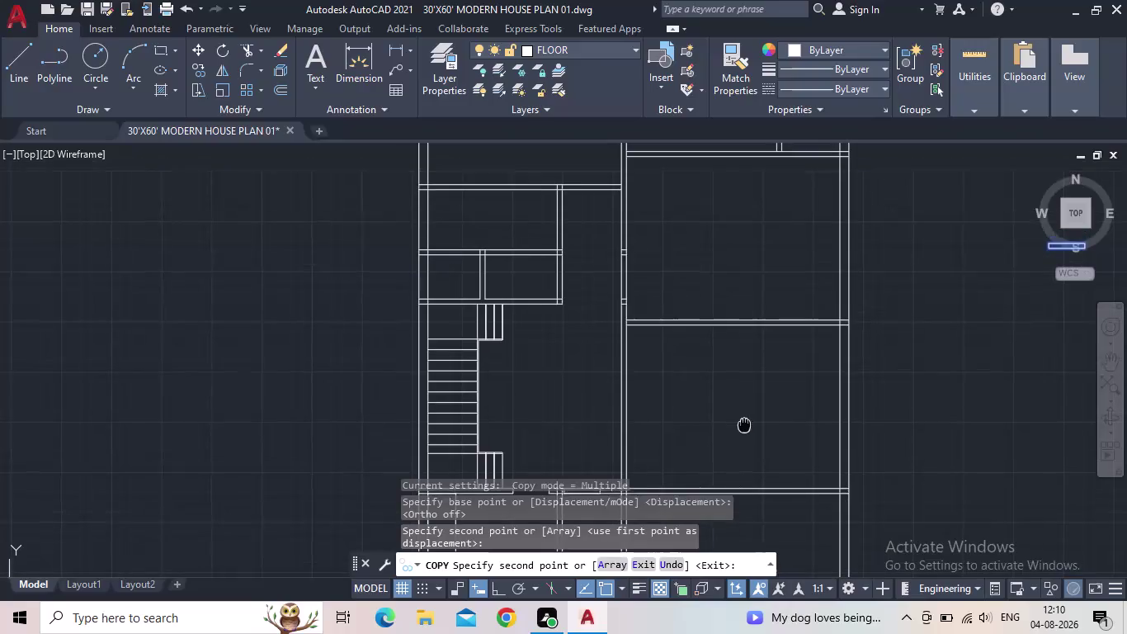
Place a second shutter copy in the upper room's door opening and end Copy.
middle_drag(744, 425, 744, 432)
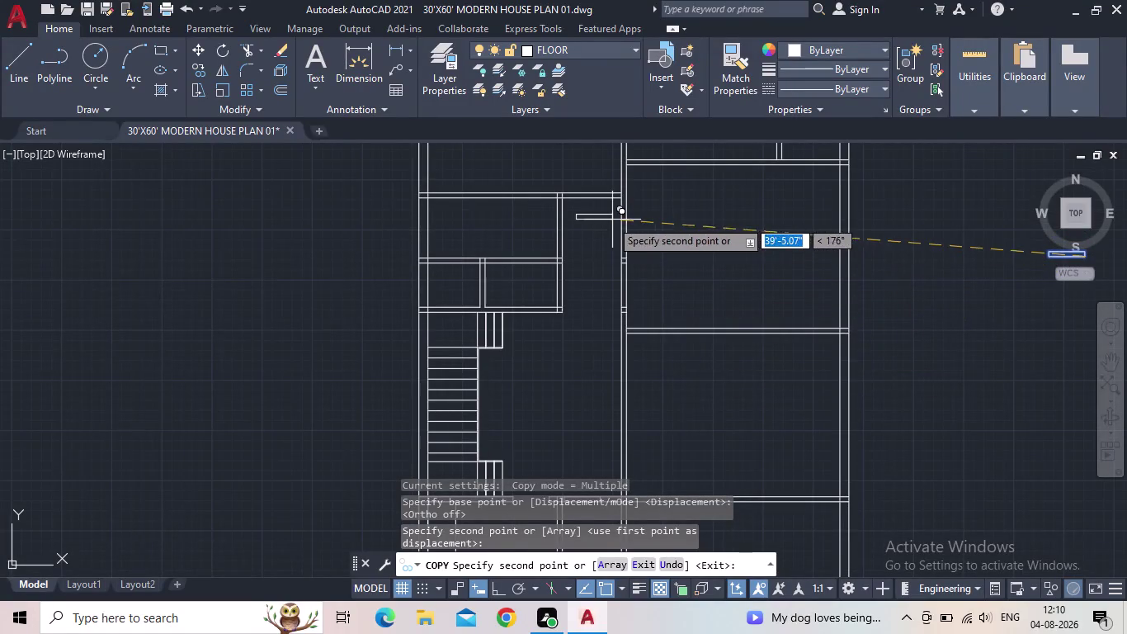
middle_drag(610, 223, 673, 350)
scroll(up, 3)
scroll(up, 3)
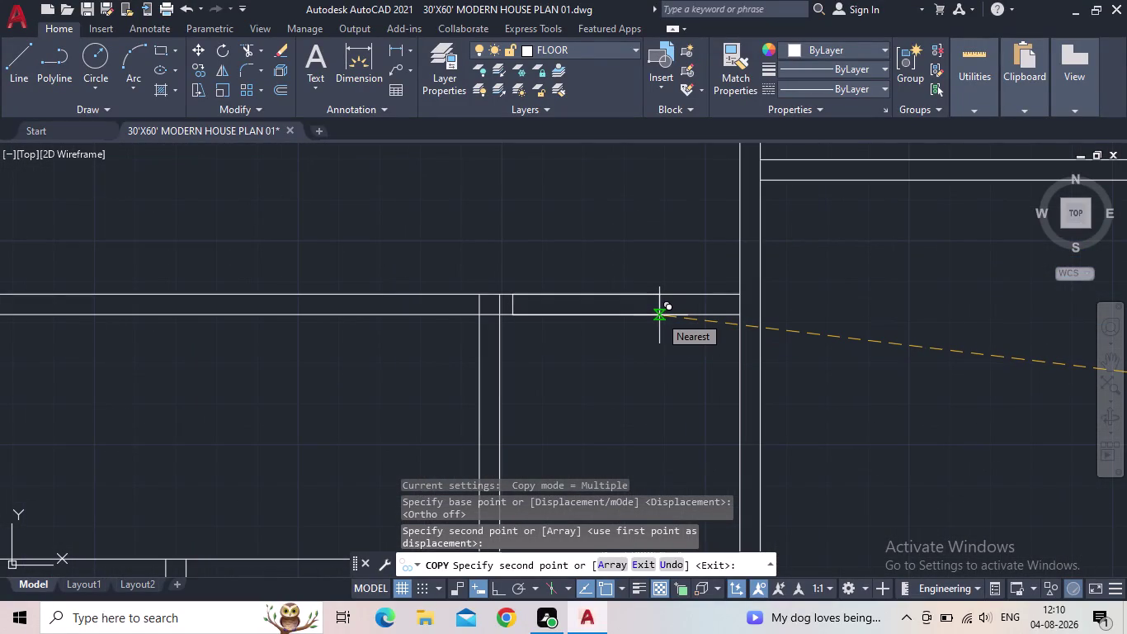
click(716, 316)
middle_drag(879, 384, 868, 378)
scroll(down, 3)
middle_drag(861, 380, 807, 403)
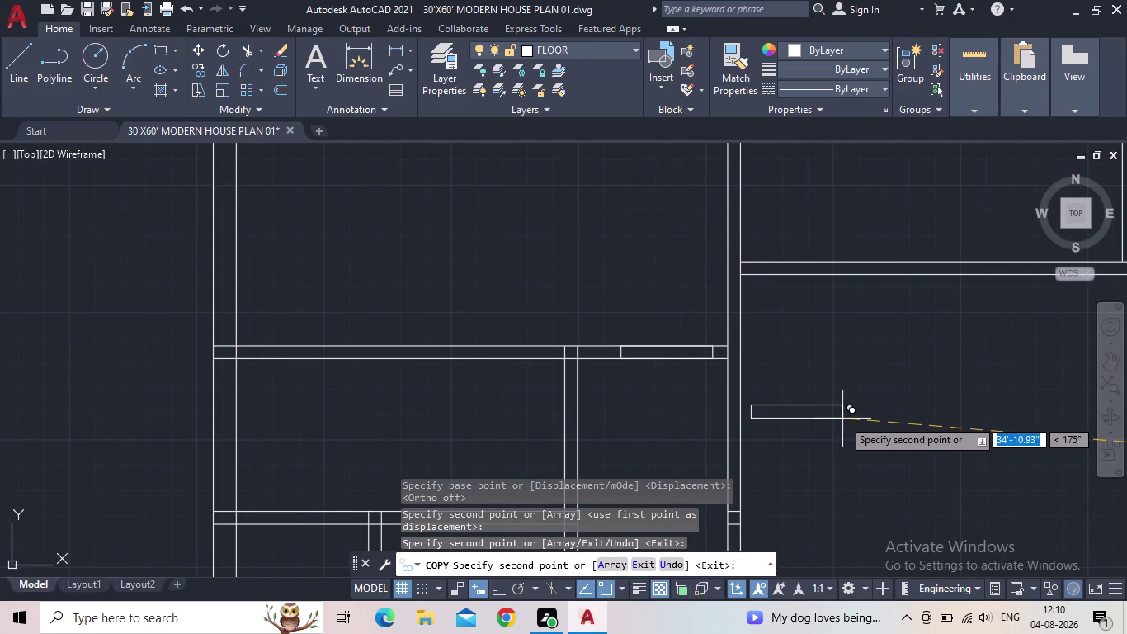
key(Escape)
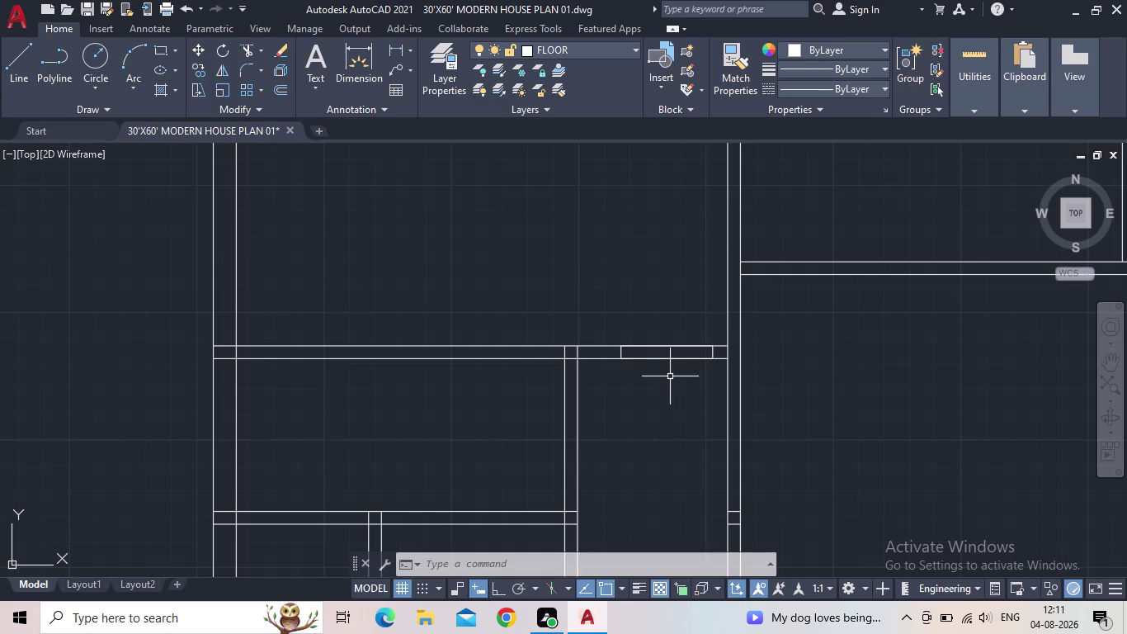
Pan and zoom out to show the entire floor plan with both spare shutters beside it.
scroll(down, 3)
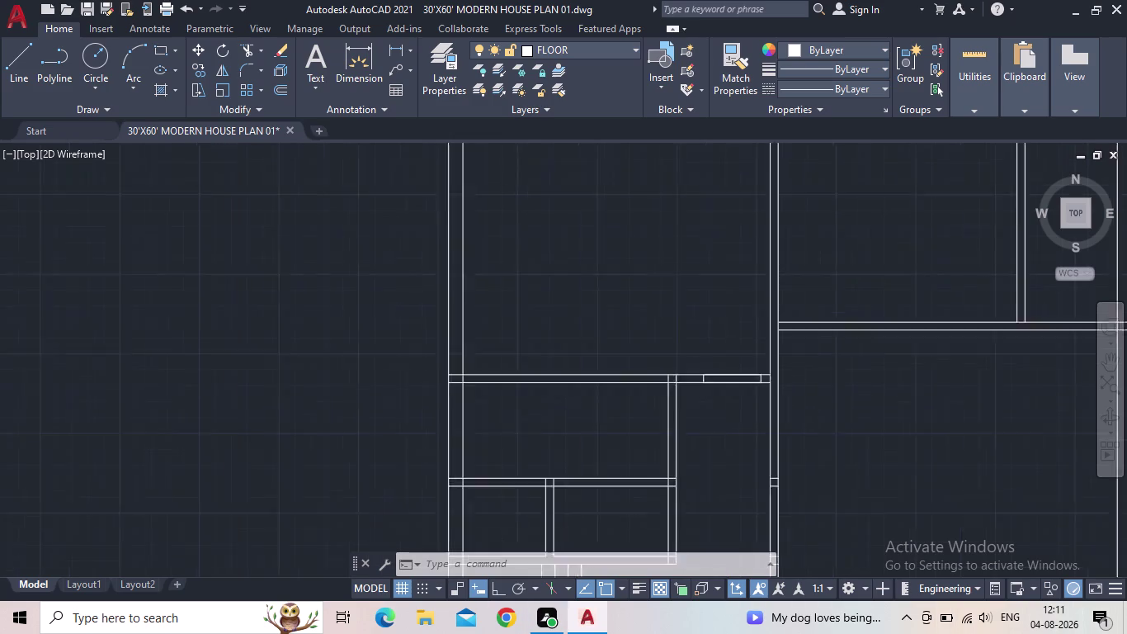
middle_drag(818, 418, 687, 429)
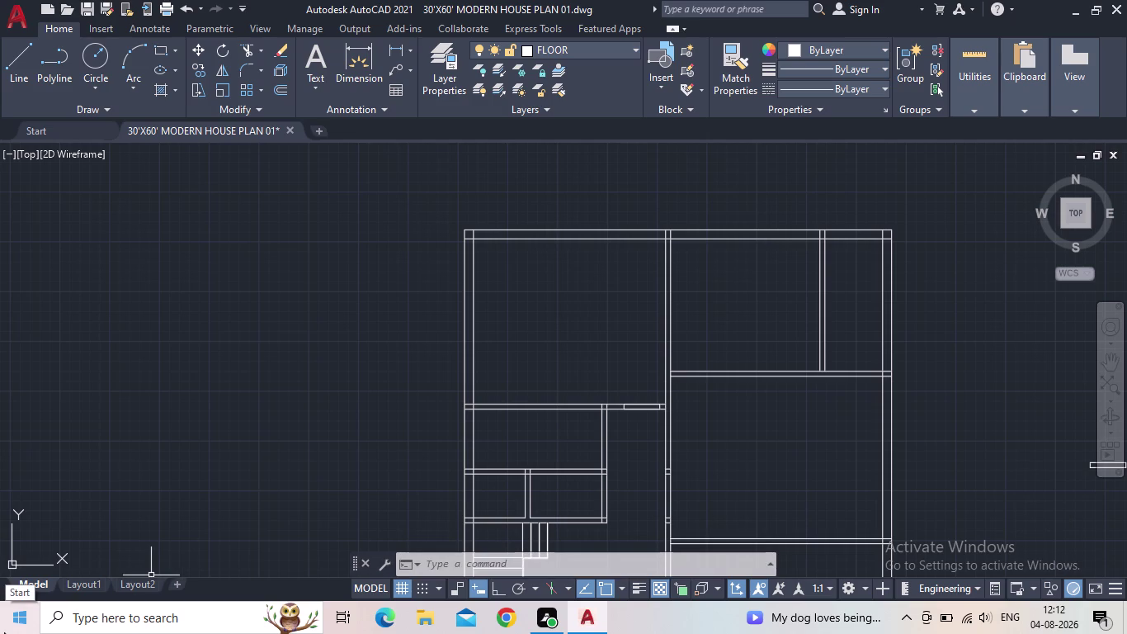
middle_drag(729, 430, 713, 383)
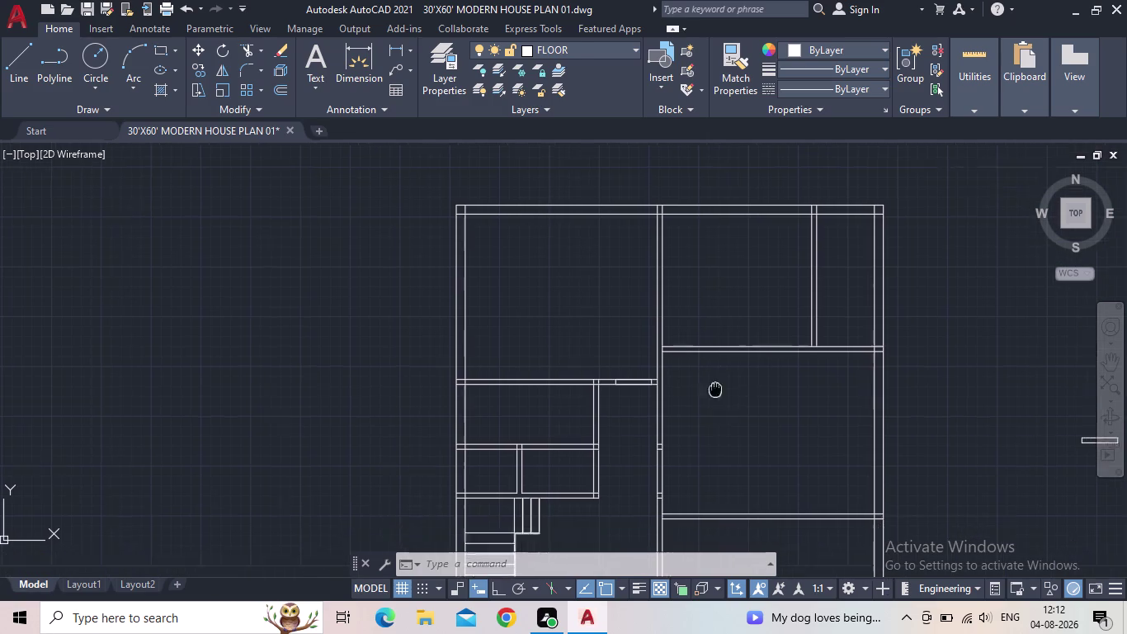
middle_drag(713, 384, 657, 275)
scroll(down, 3)
scroll(up, 3)
scroll(down, 3)
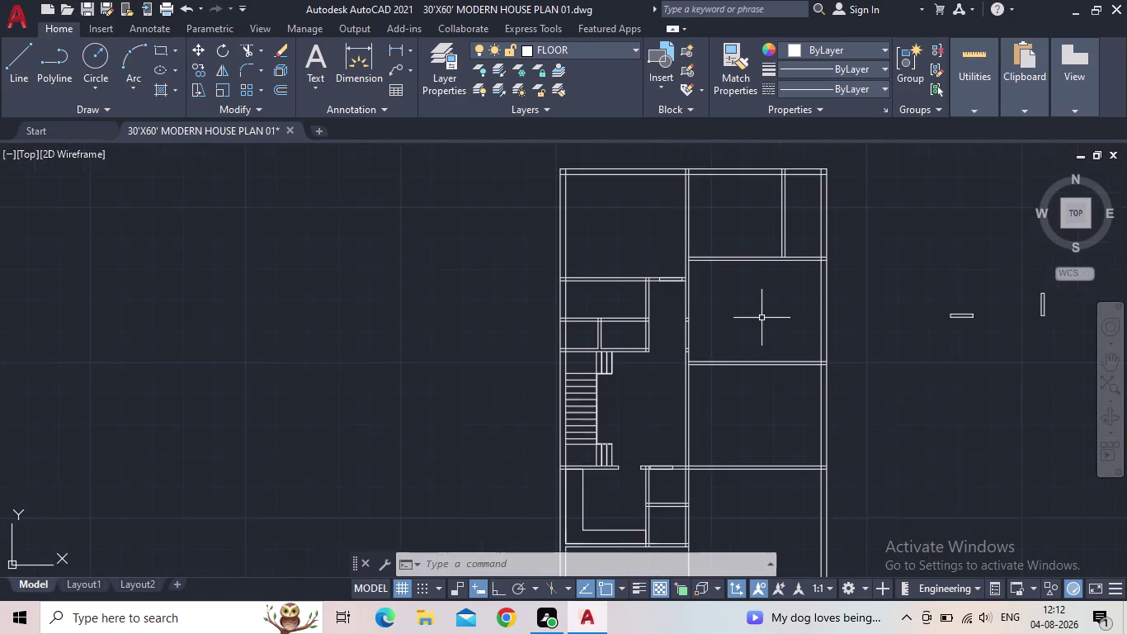
middle_drag(742, 330, 692, 335)
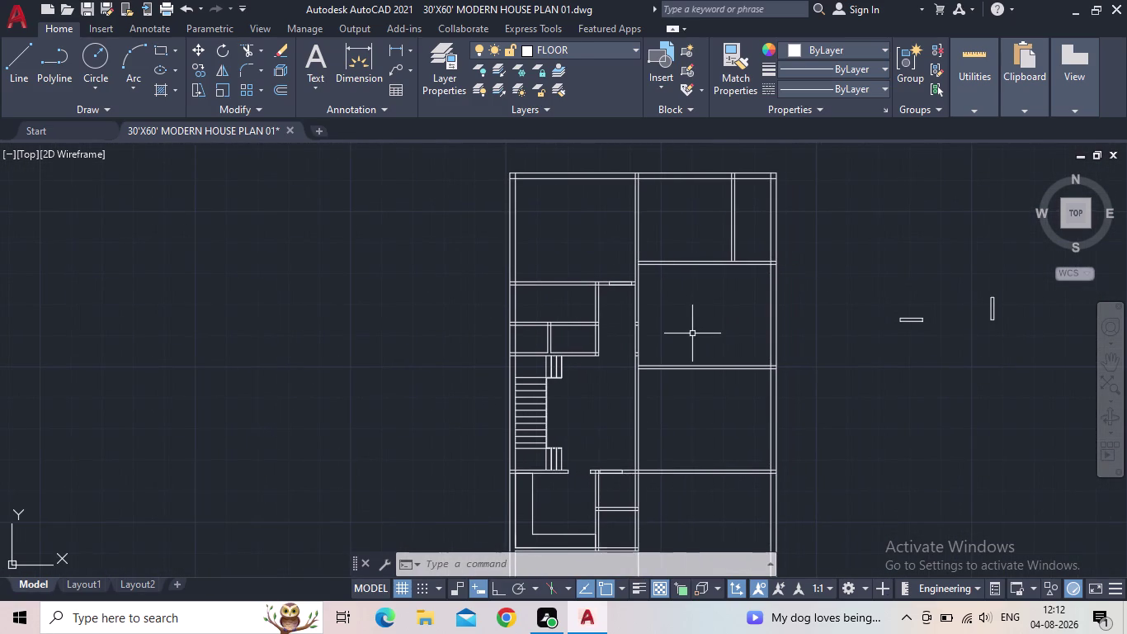